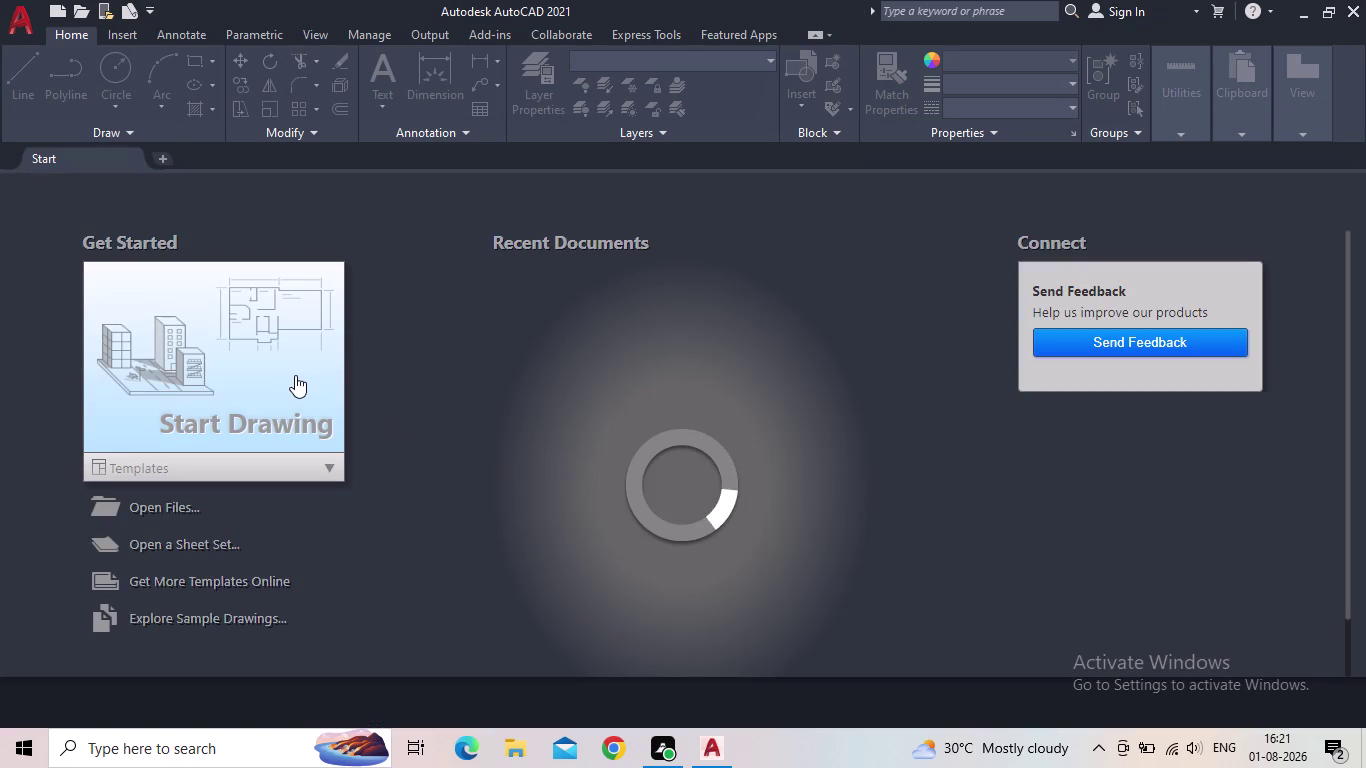
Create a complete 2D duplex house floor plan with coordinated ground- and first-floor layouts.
Start a new blank drawing, Drawing1, from the Start tab.
click(288, 376)
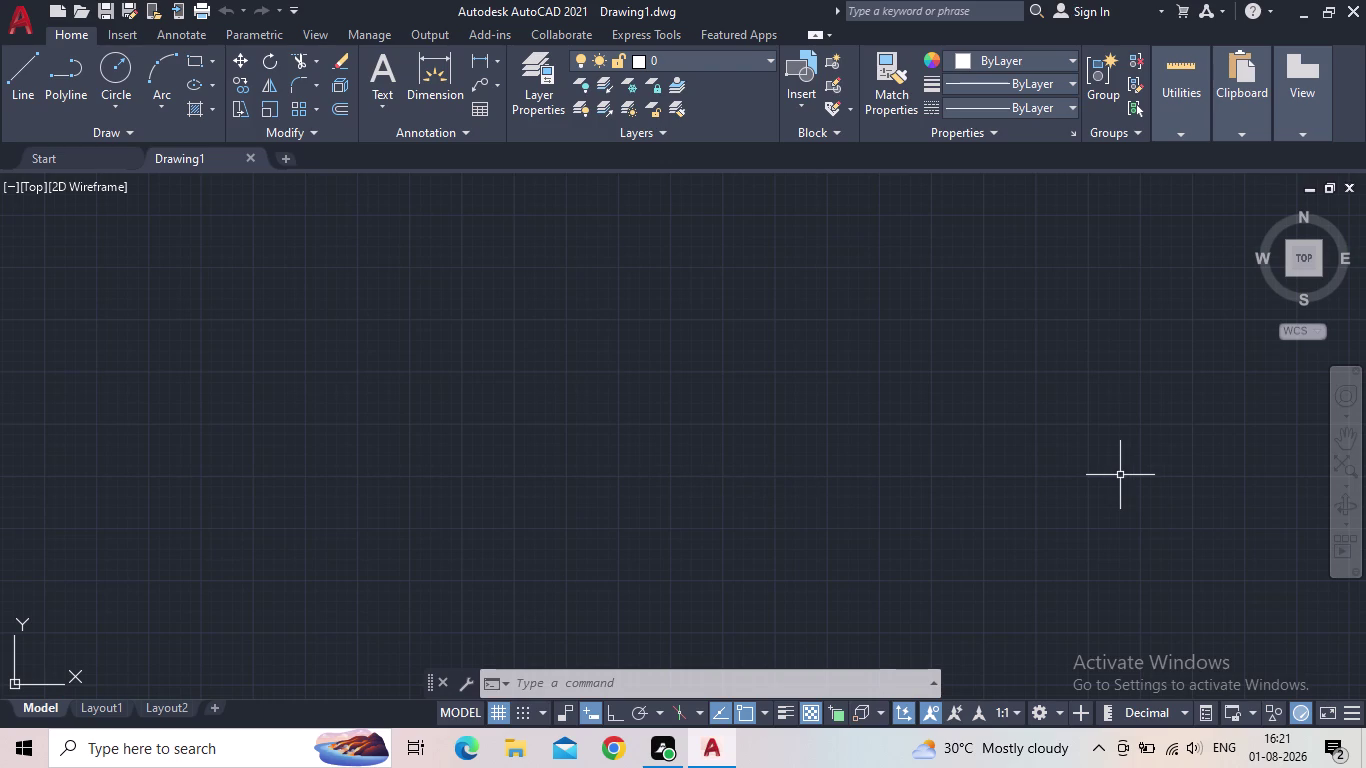
text(xl)
key(Return)
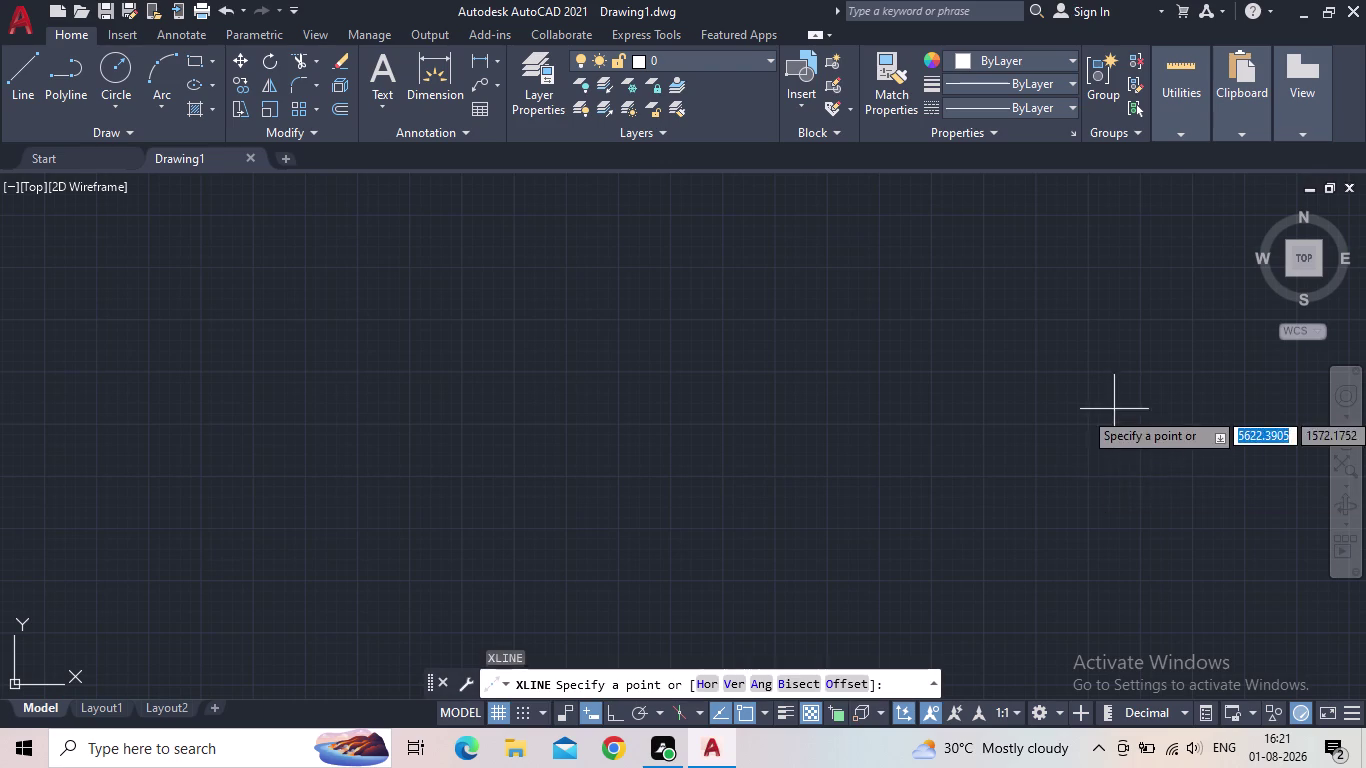
click(734, 679)
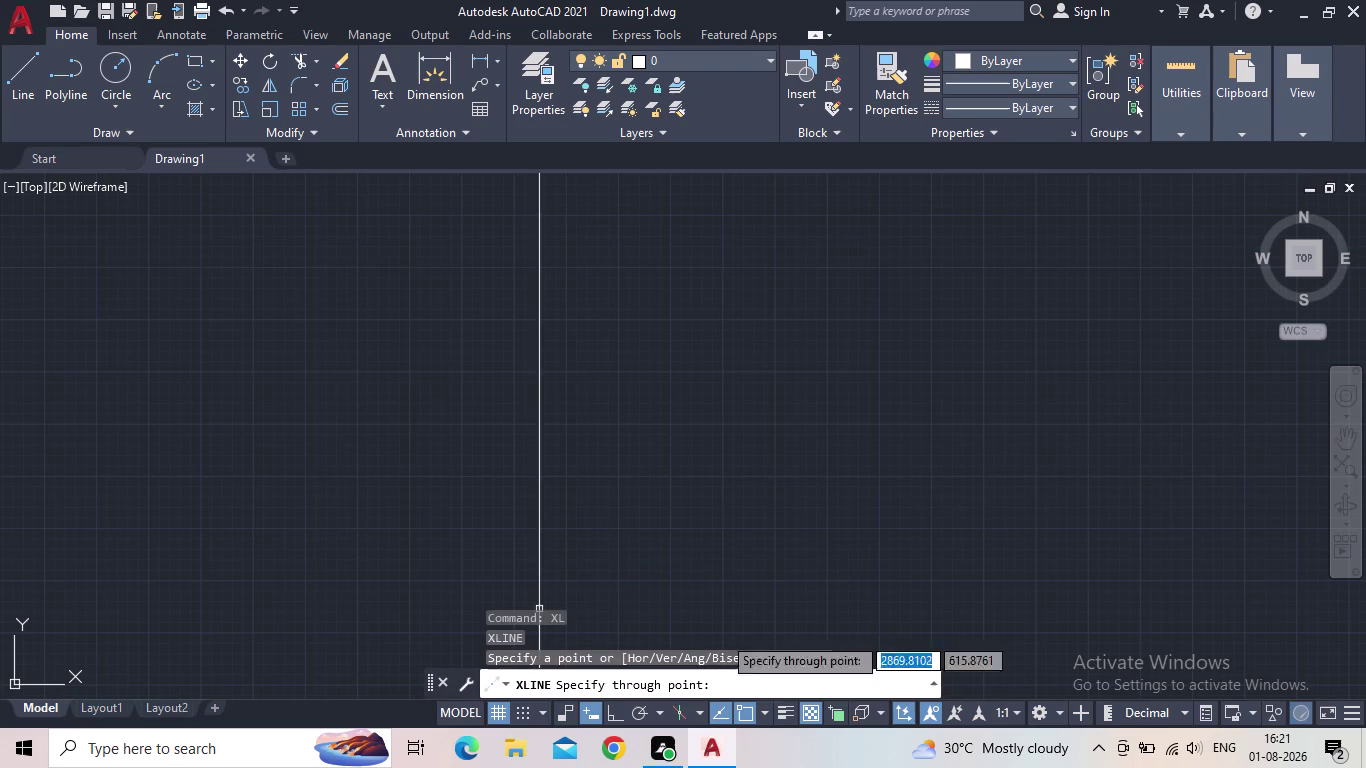
scroll(down, 3)
scroll(up, 3)
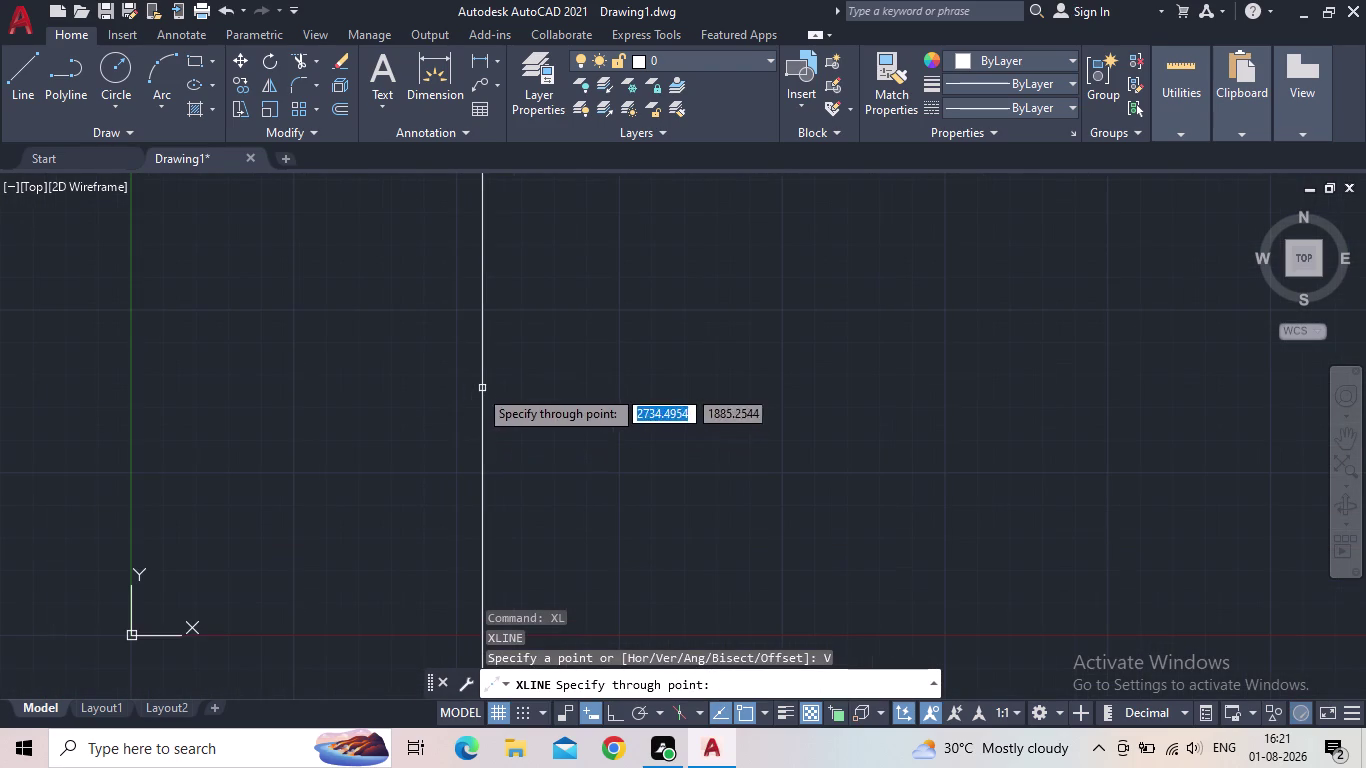
click(455, 343)
key(Escape)
scroll(up, 3)
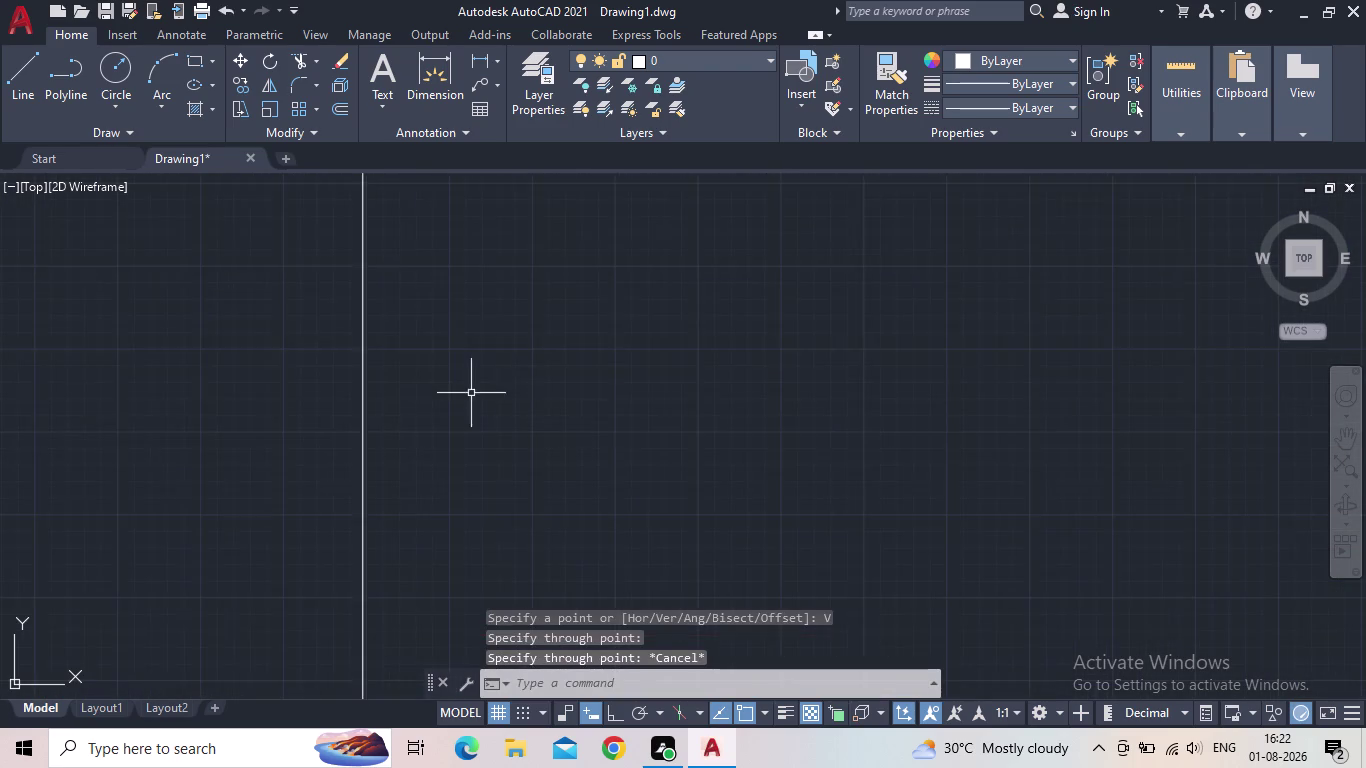
scroll(up, 3)
middle_drag(366, 448, 576, 481)
scroll(up, 3)
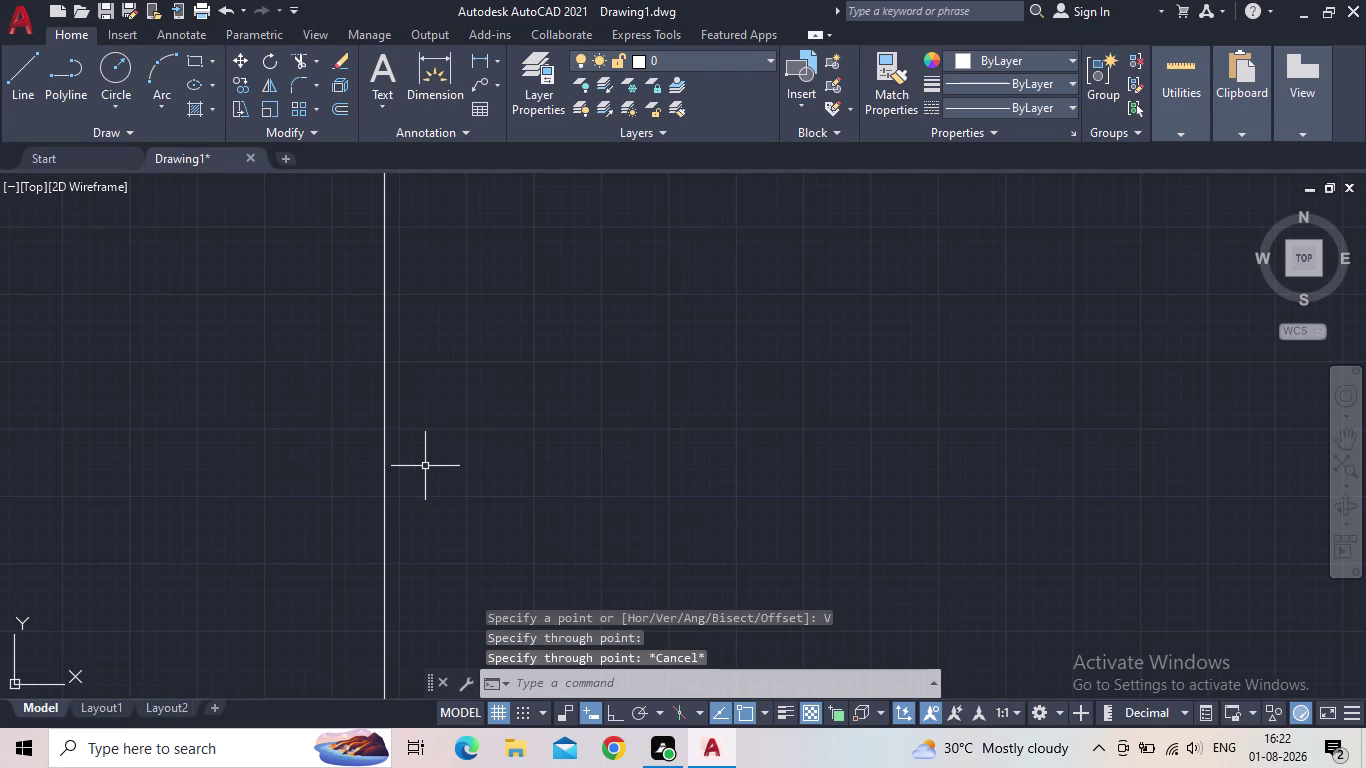
key(o)
key(Return)
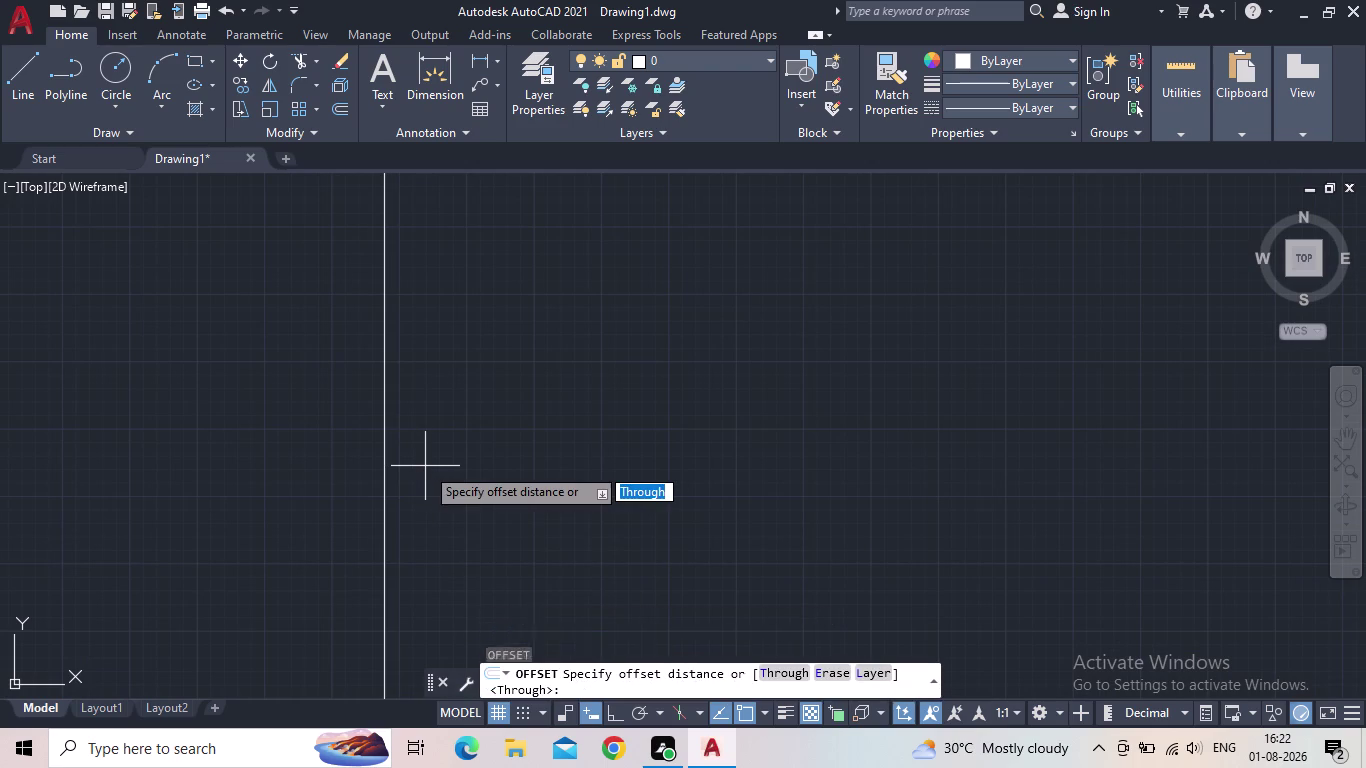
key(9)
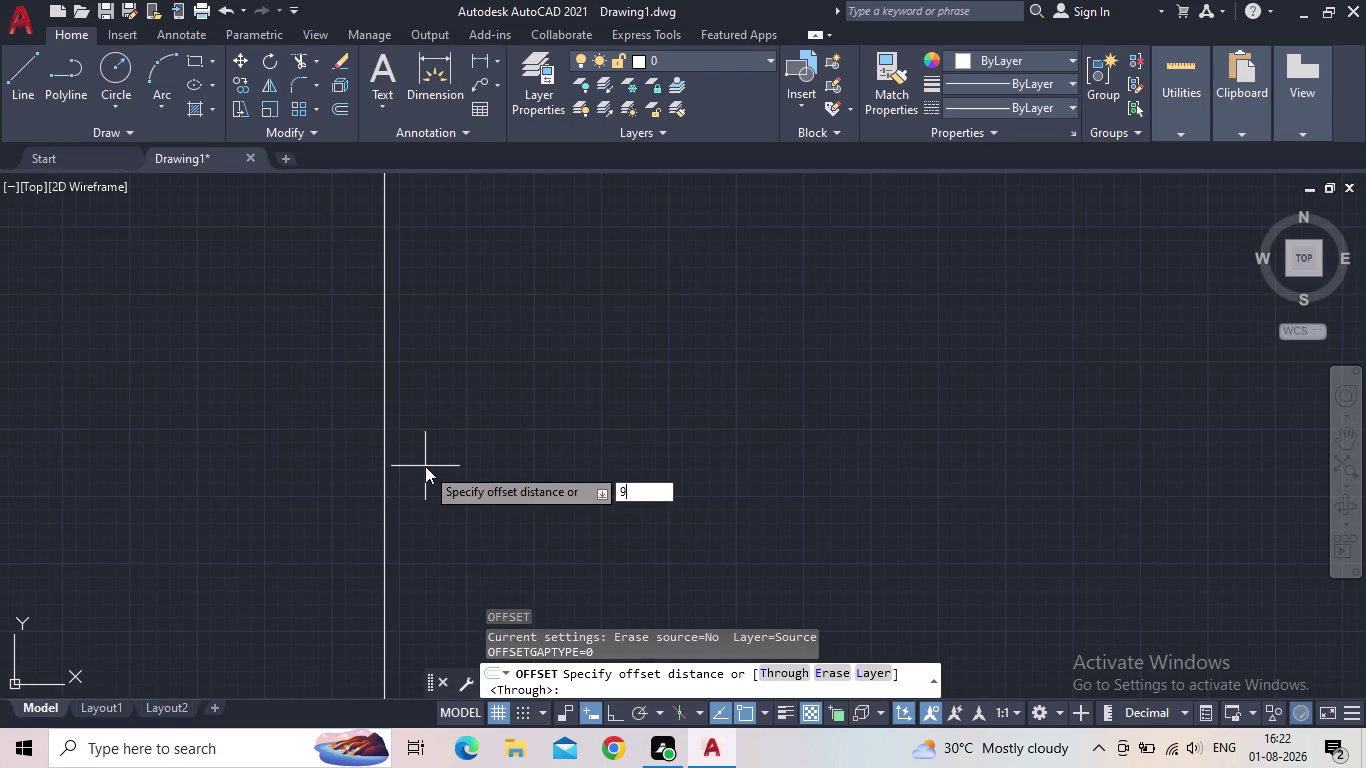
key(shift+quotedbl)
key(Return)
key(Escape)
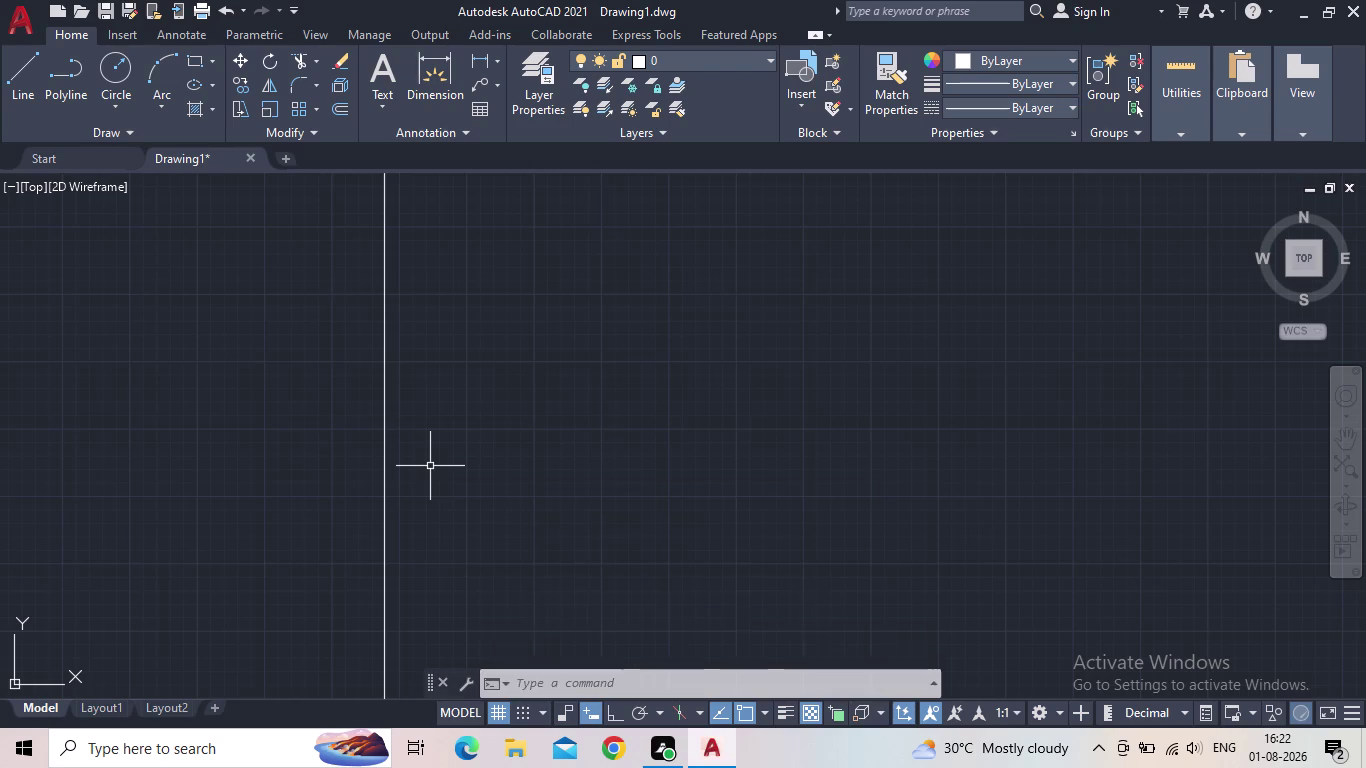
key(o)
key(Return)
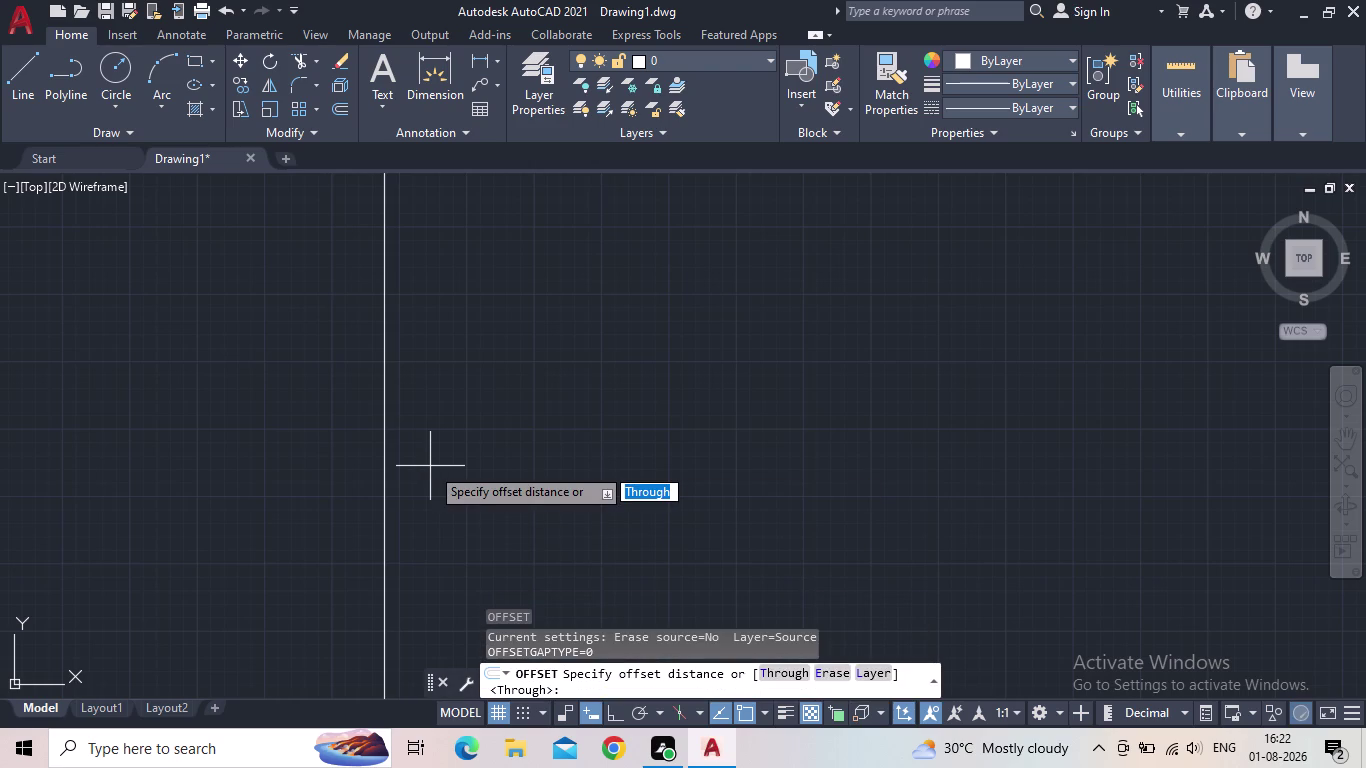
key(Escape)
key(Escape)
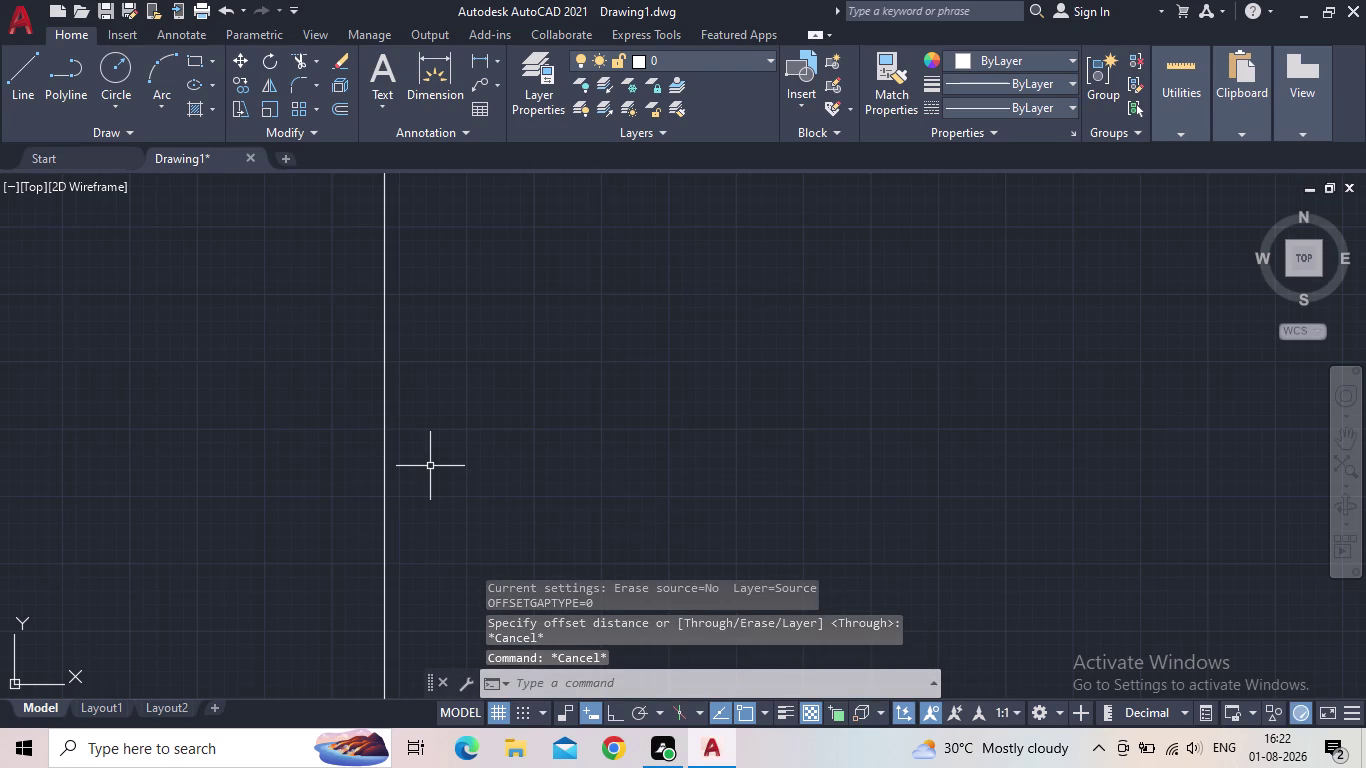
drag(423, 472, 397, 466)
click(309, 454)
key(Delete)
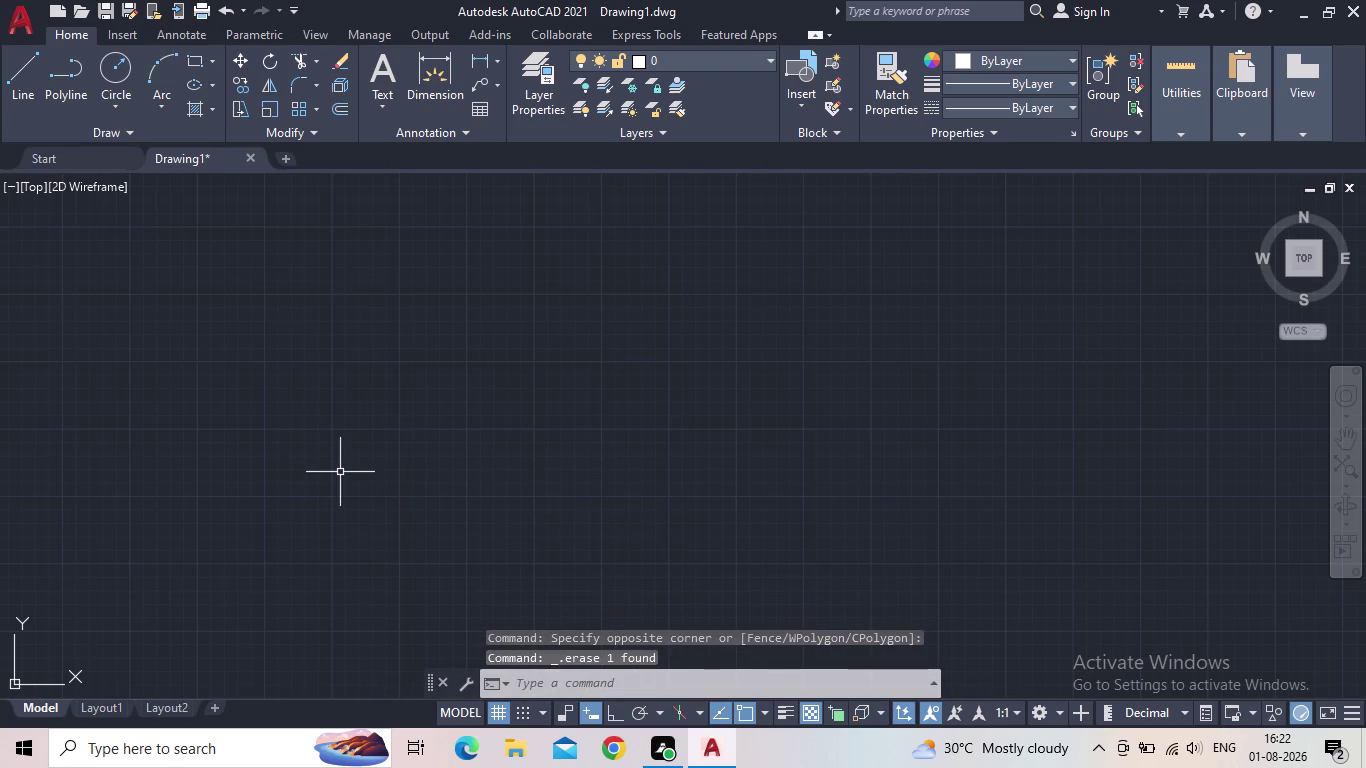
key(u)
Set units to Engineering length, 0'-0.00" precision and Inches insertion scale.
key(n)
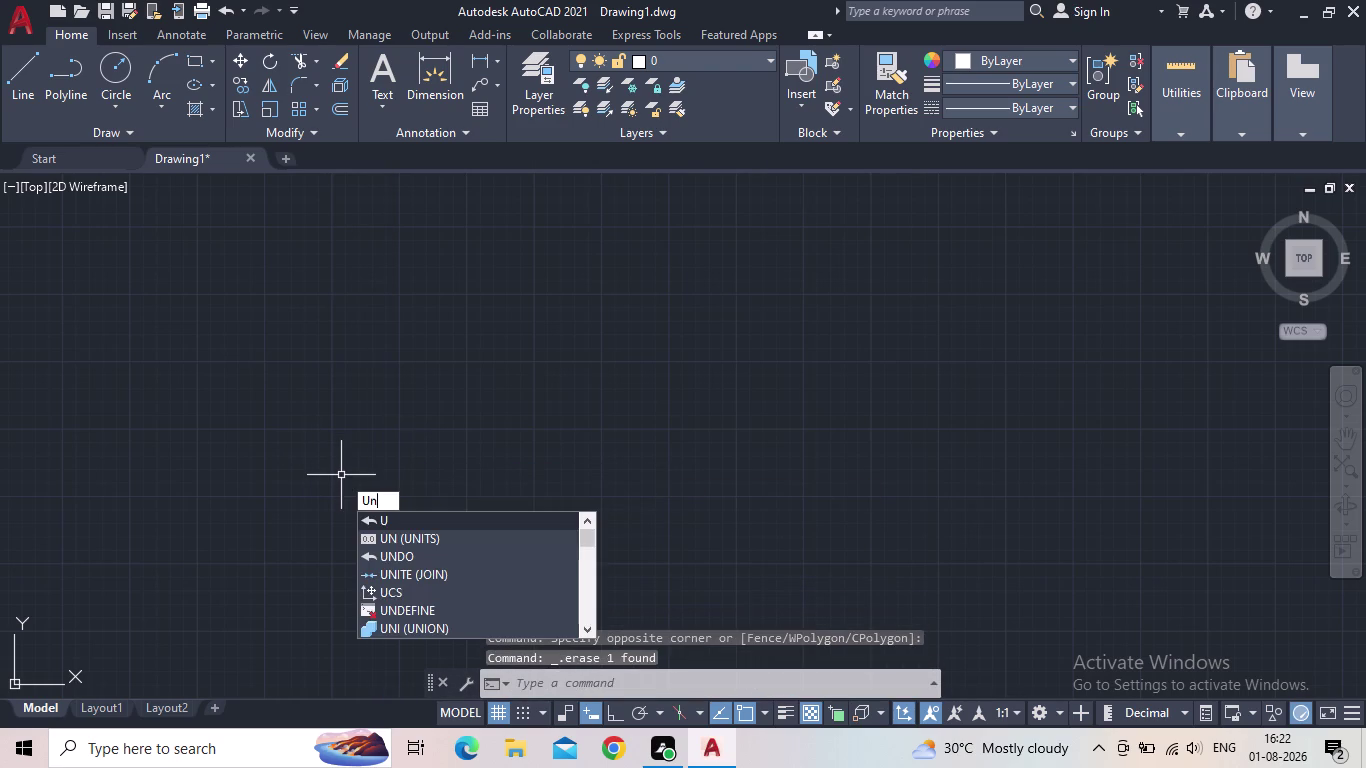
key(Return)
click(573, 234)
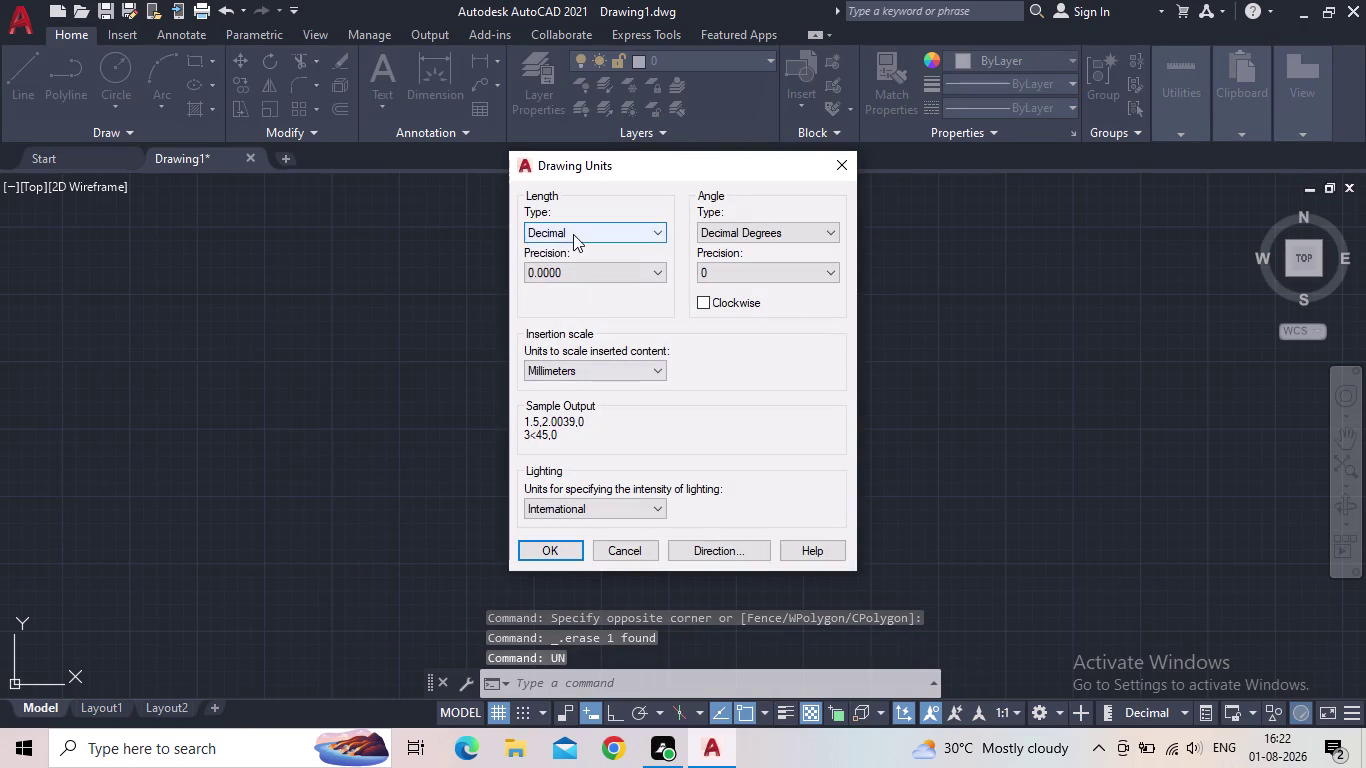
click(567, 274)
click(570, 277)
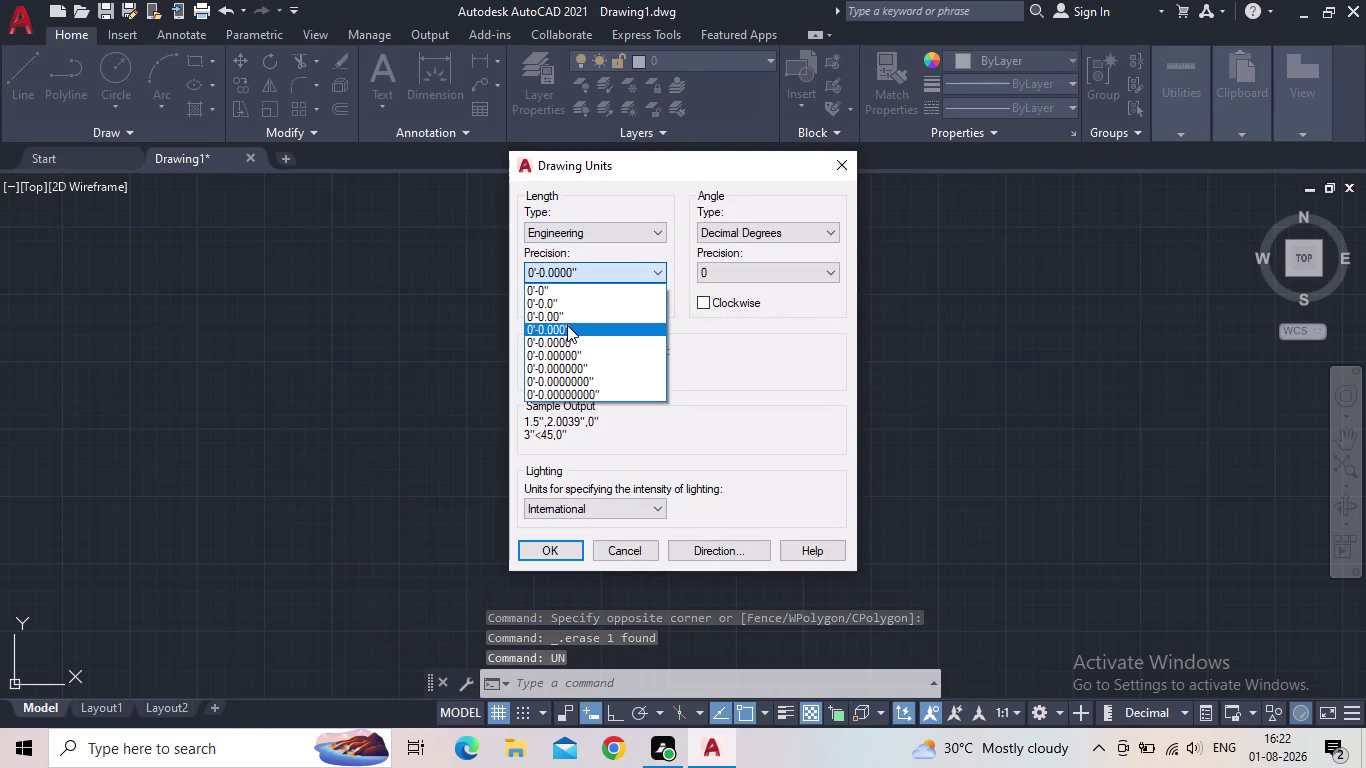
click(569, 315)
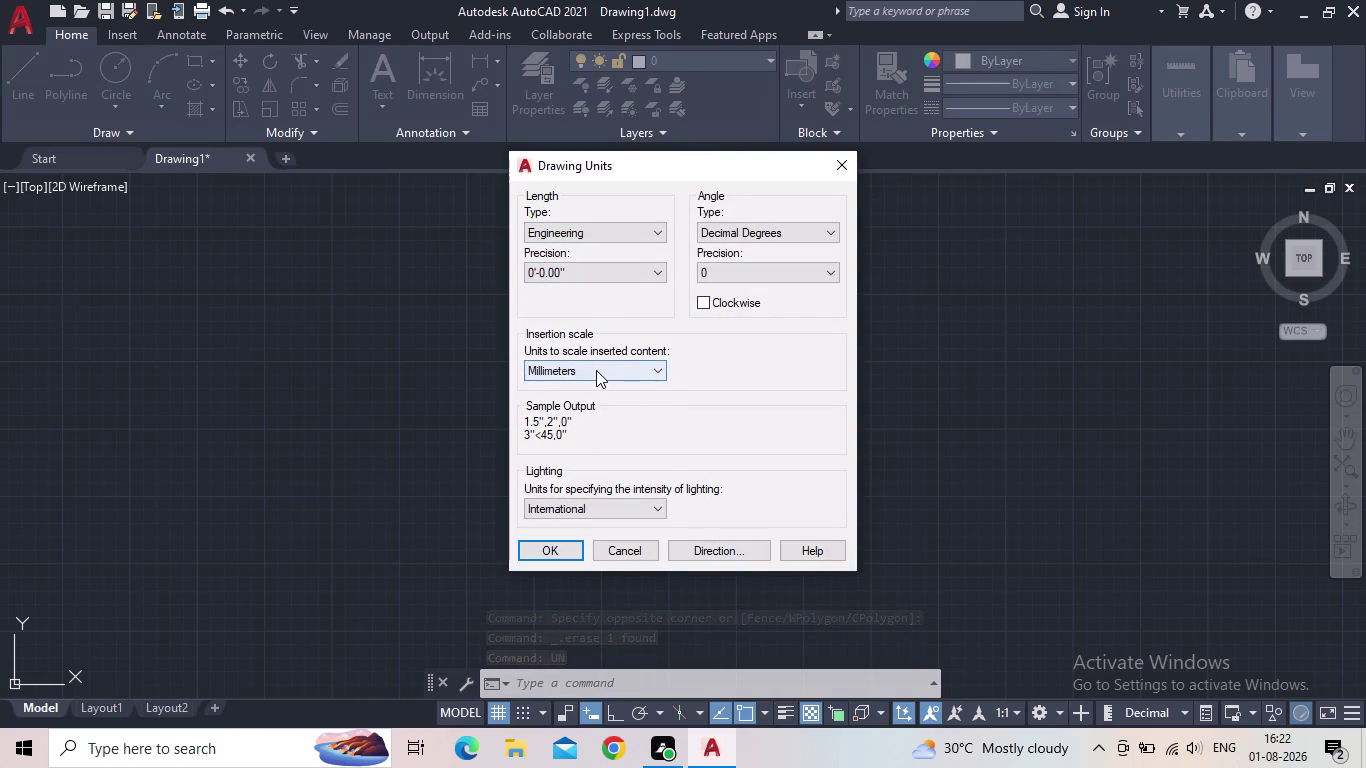
click(596, 370)
click(566, 402)
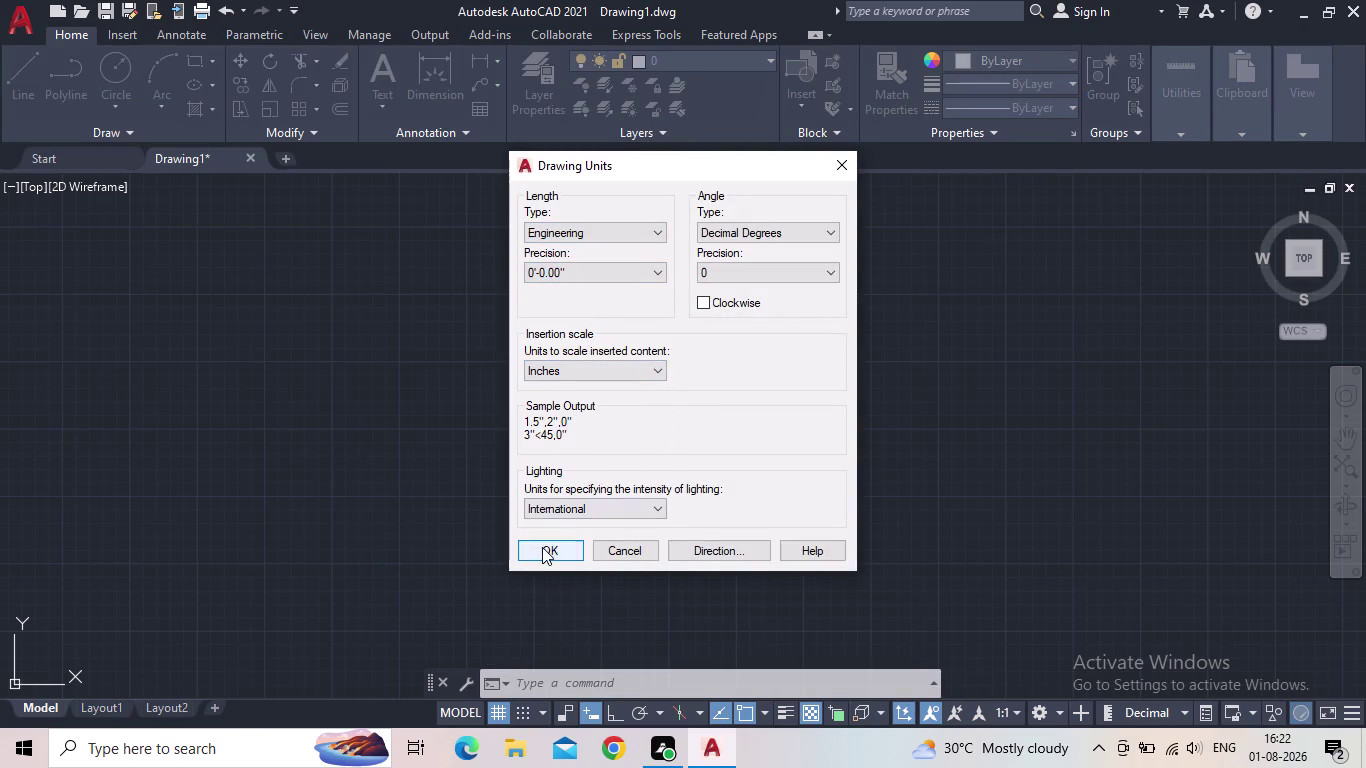
click(542, 547)
Set ISO-25 primary units to Engineering format with 0'-0.00" precision, then close the manager.
key(d)
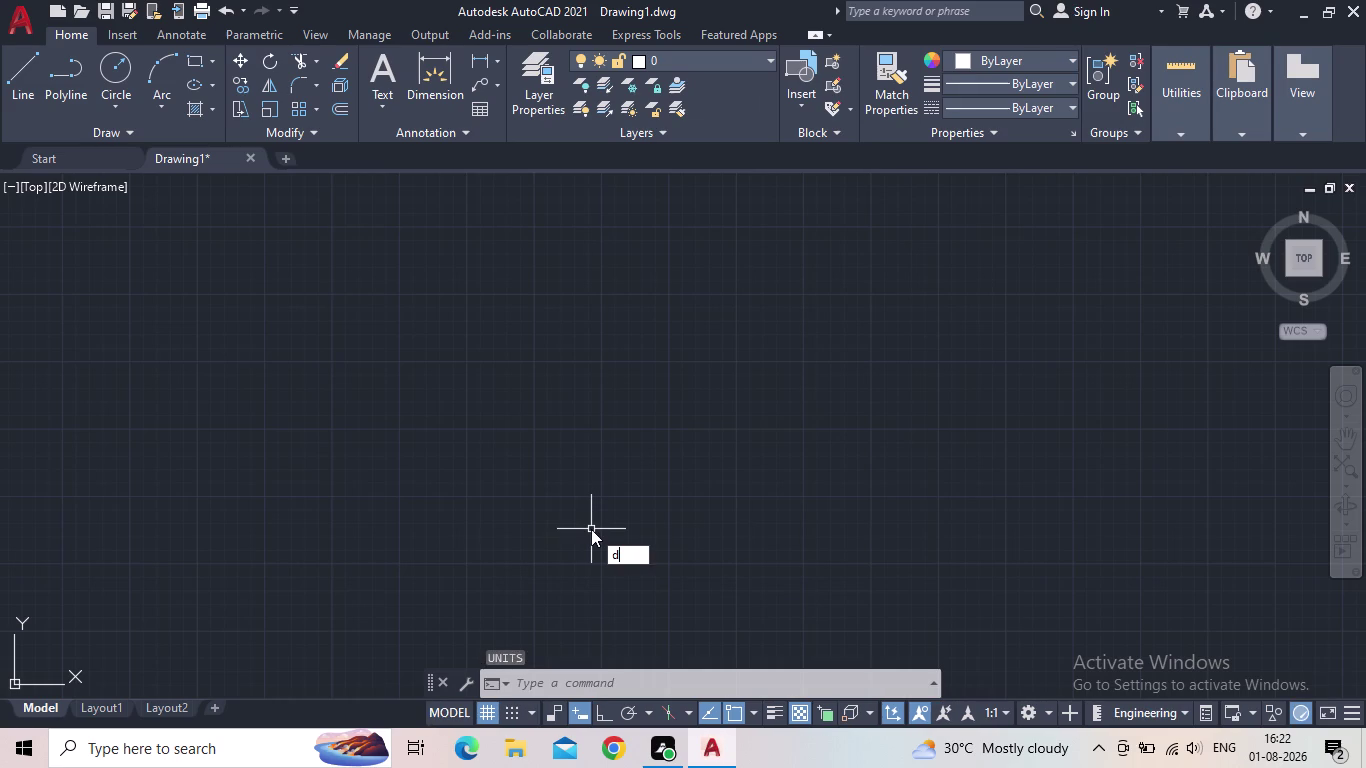
key(space)
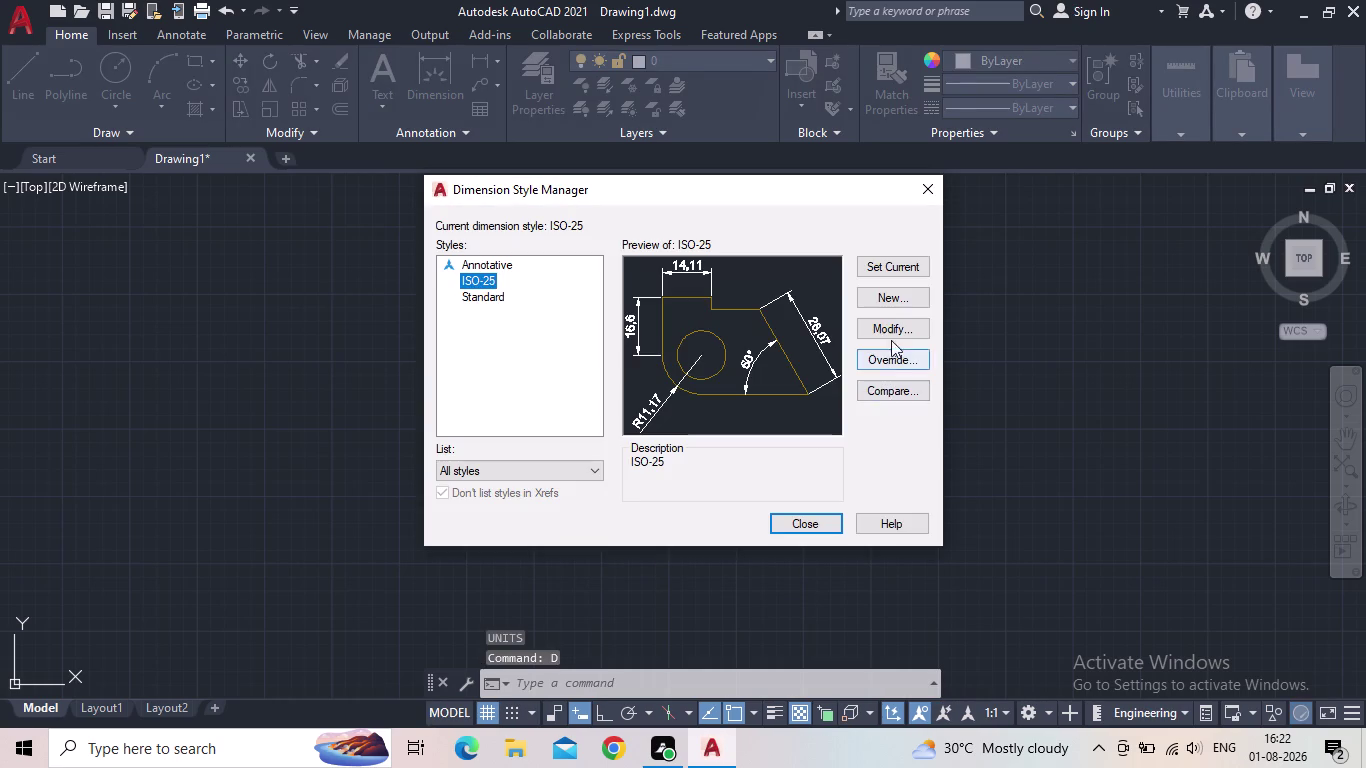
click(891, 330)
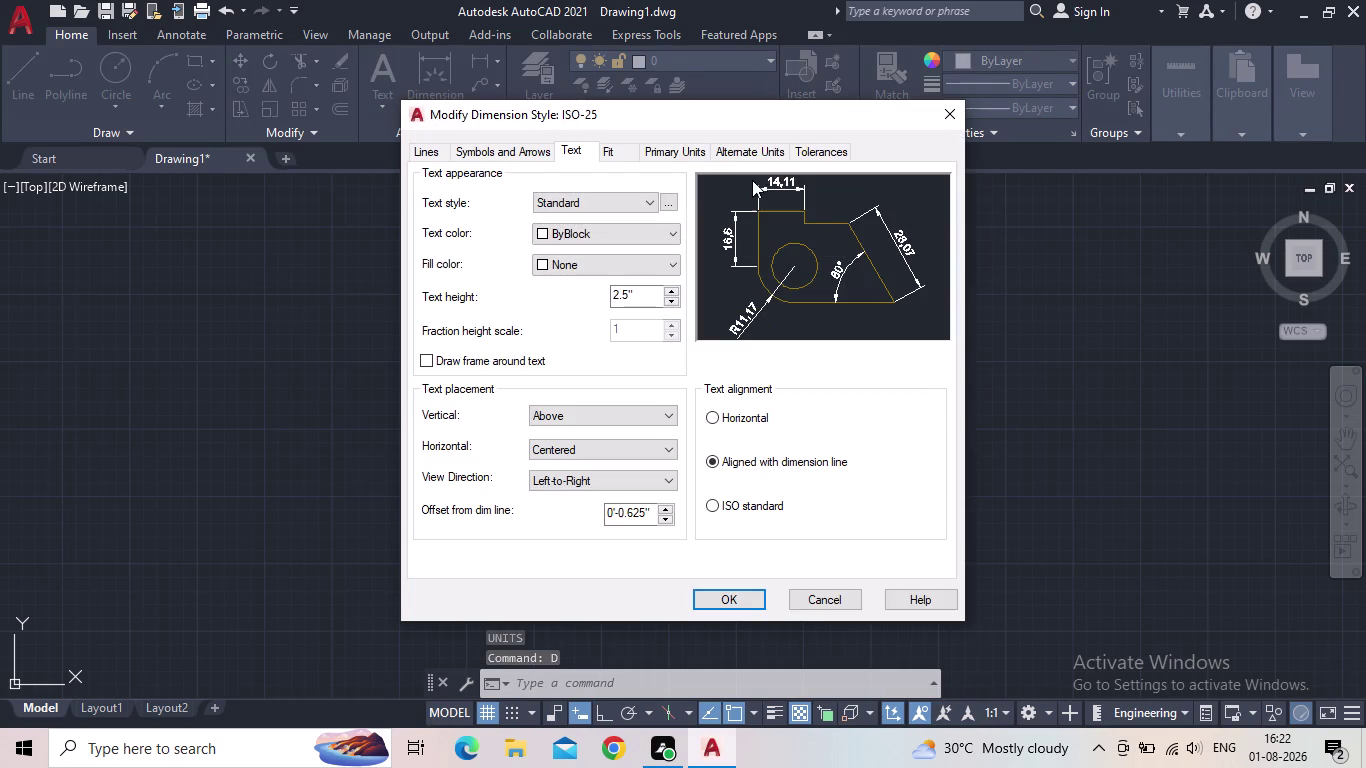
click(700, 153)
click(617, 194)
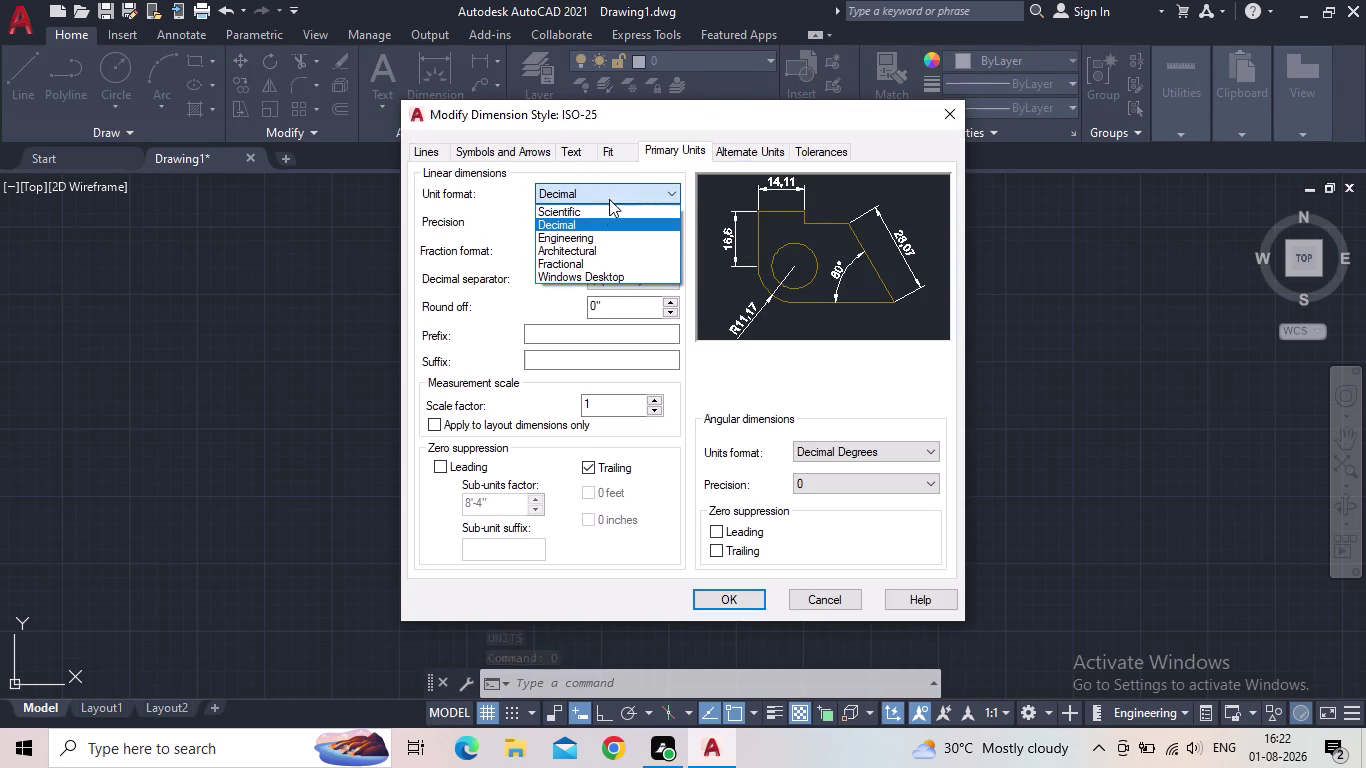
click(594, 236)
click(601, 213)
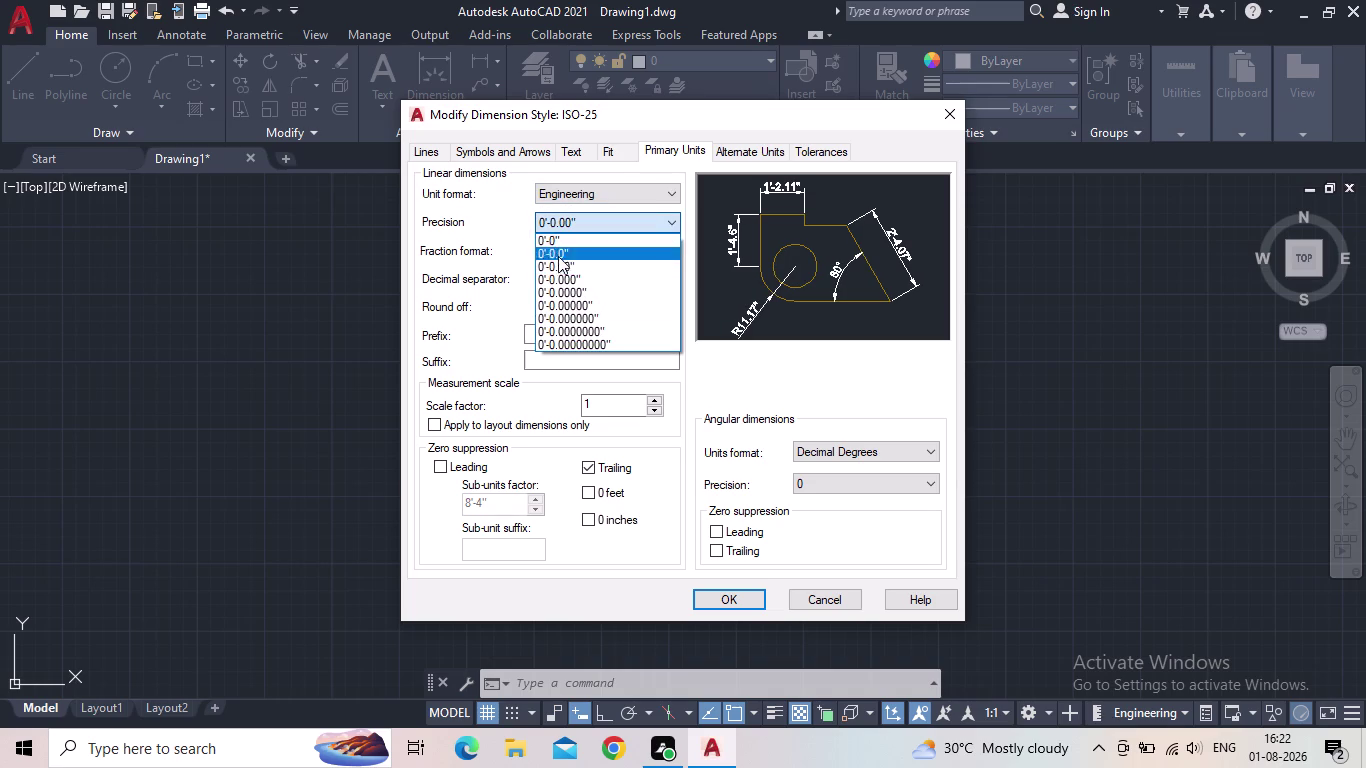
click(558, 261)
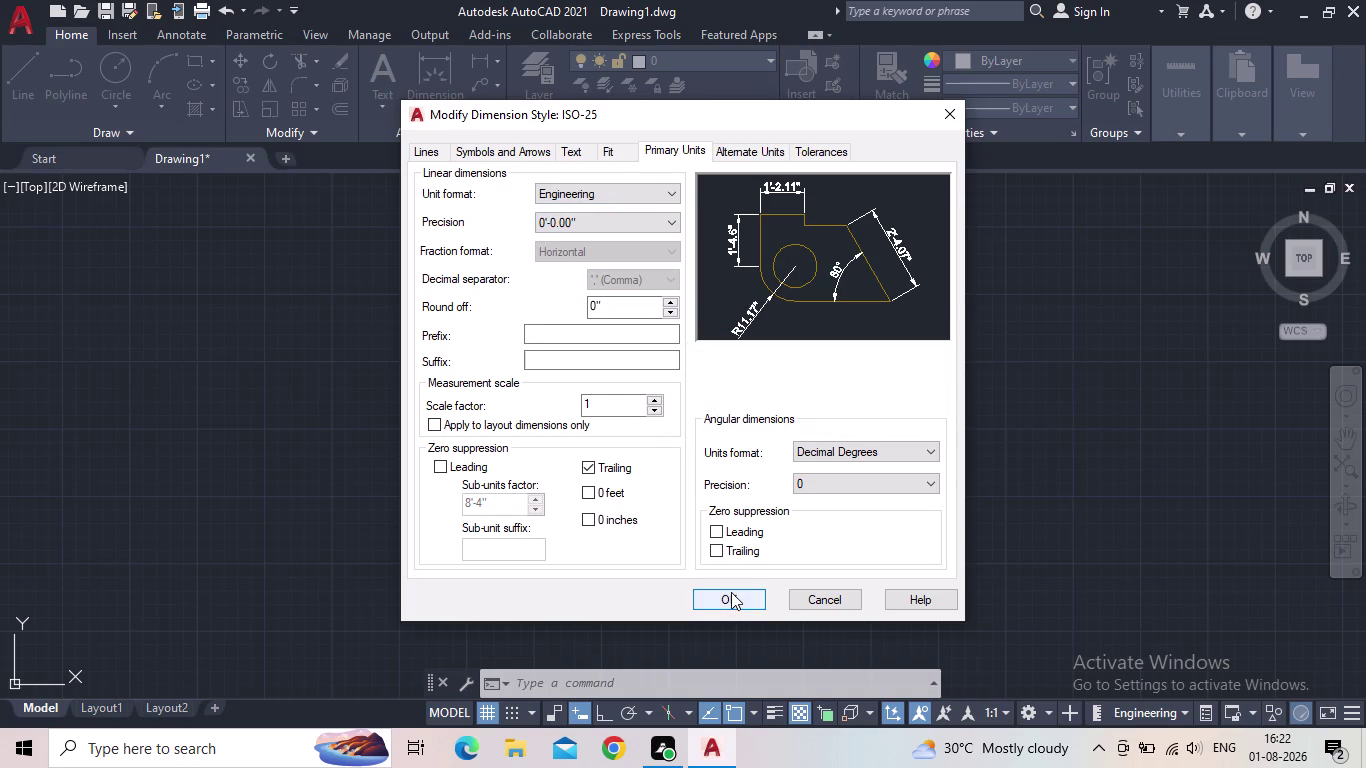
click(731, 592)
click(876, 265)
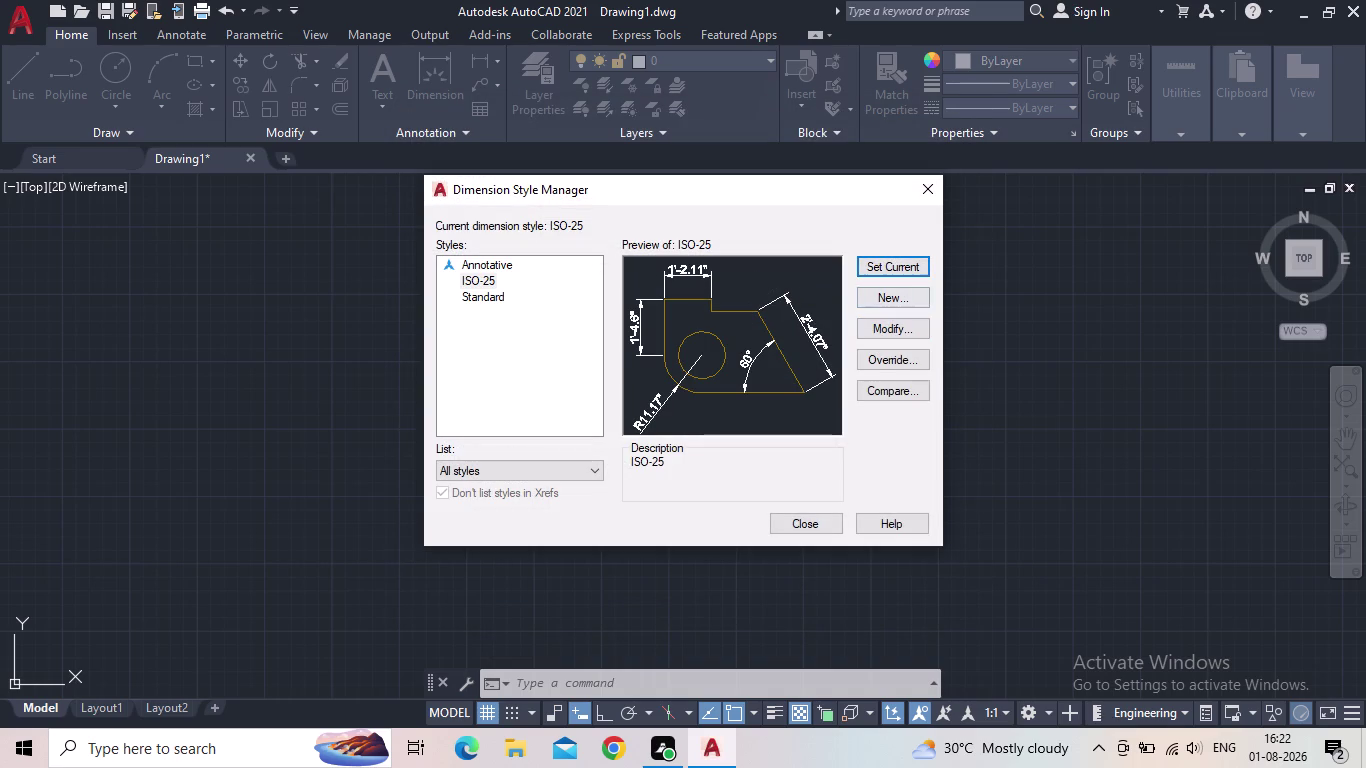
click(794, 513)
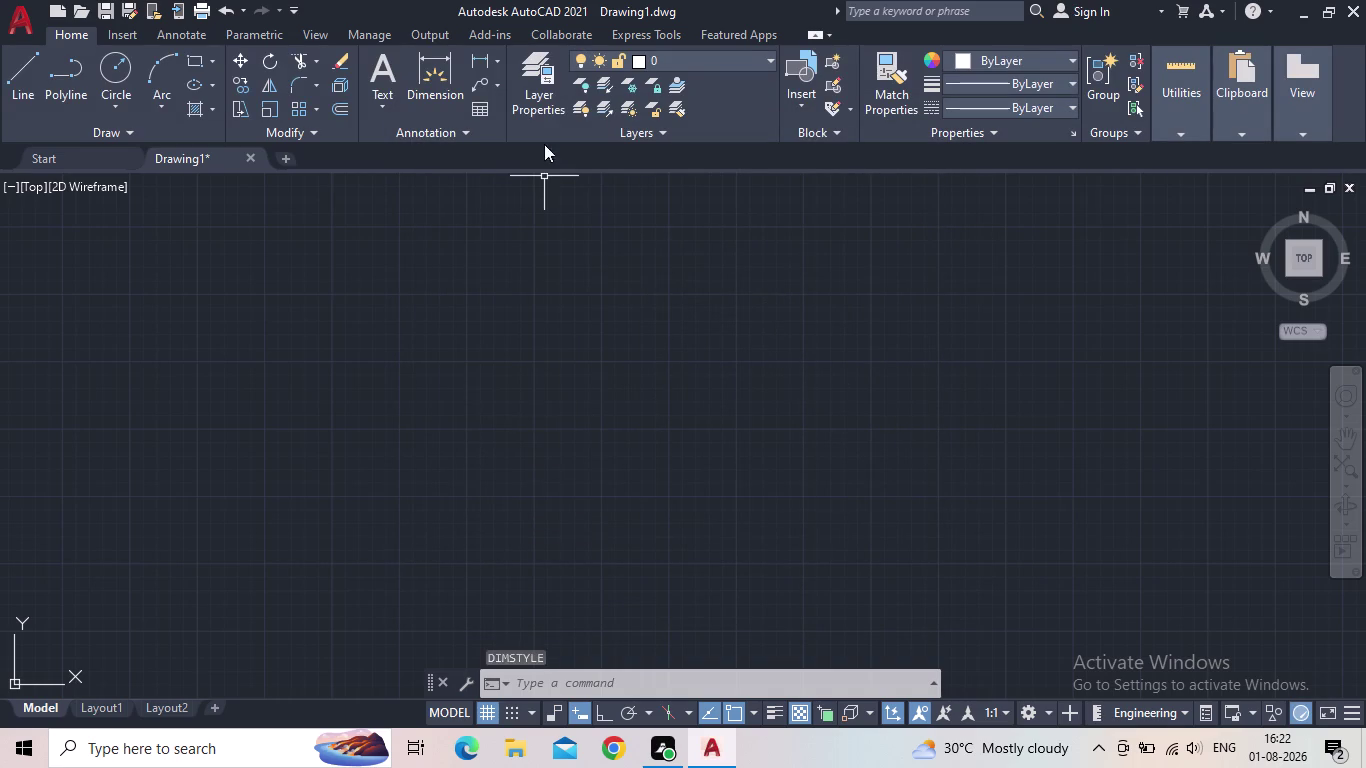
Open the Layer Properties Manager, reposition it, and create a layer named 'floor'.
click(523, 78)
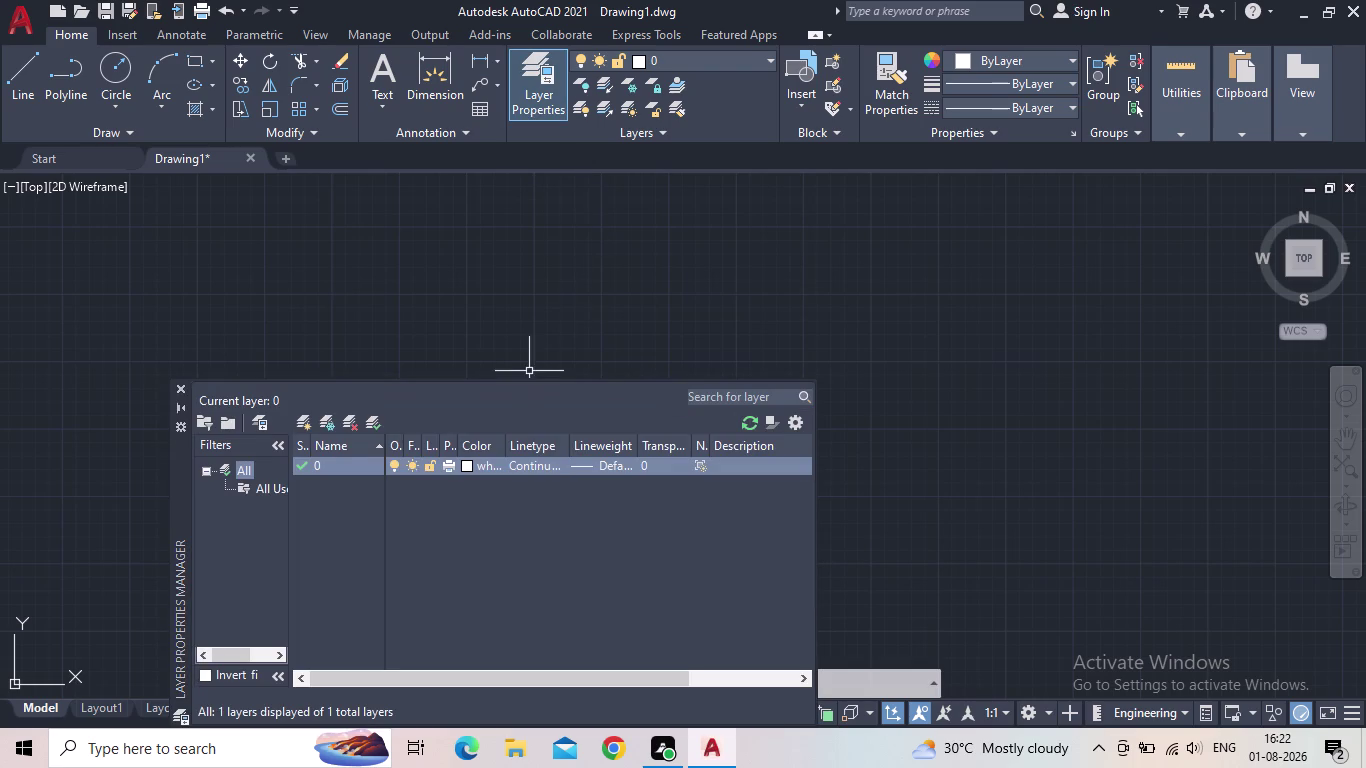
drag(519, 388, 559, 327)
drag(182, 492, 260, 374)
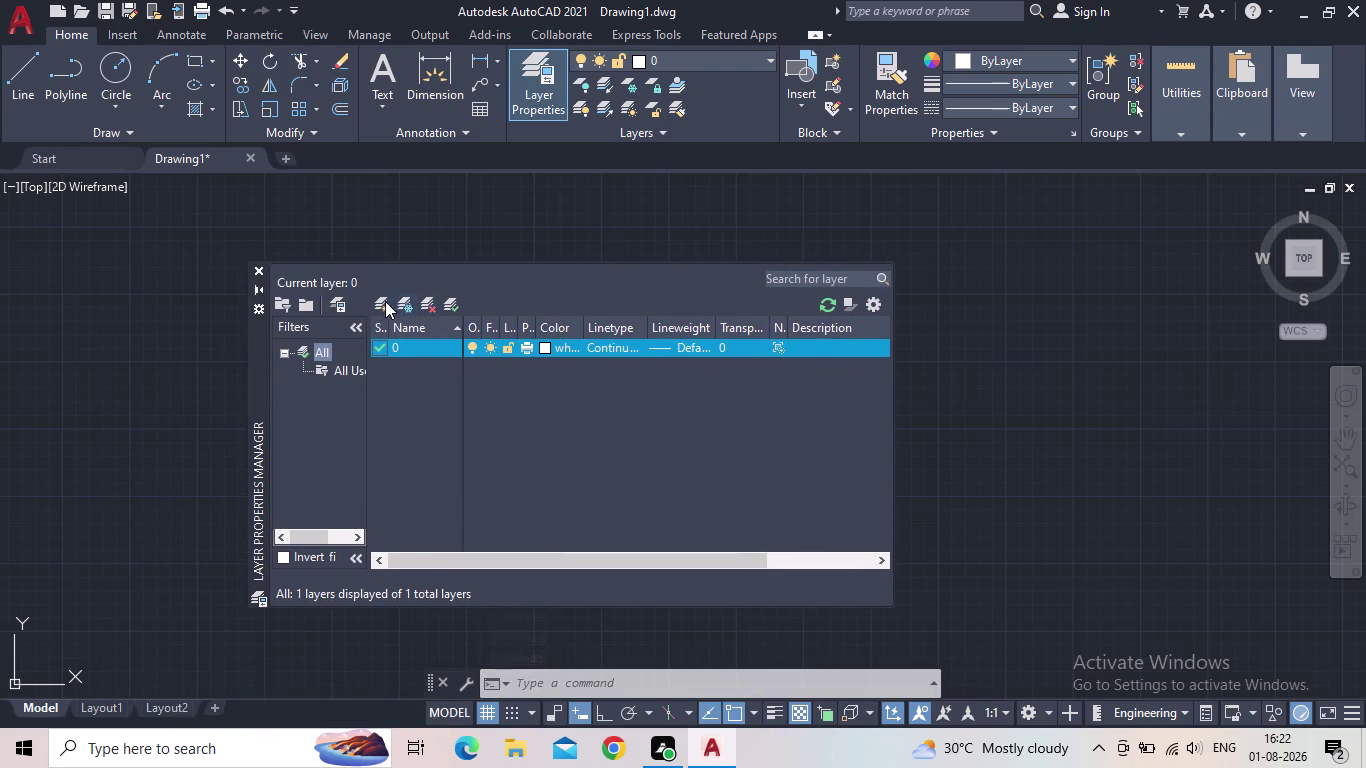
click(381, 304)
text(fl)
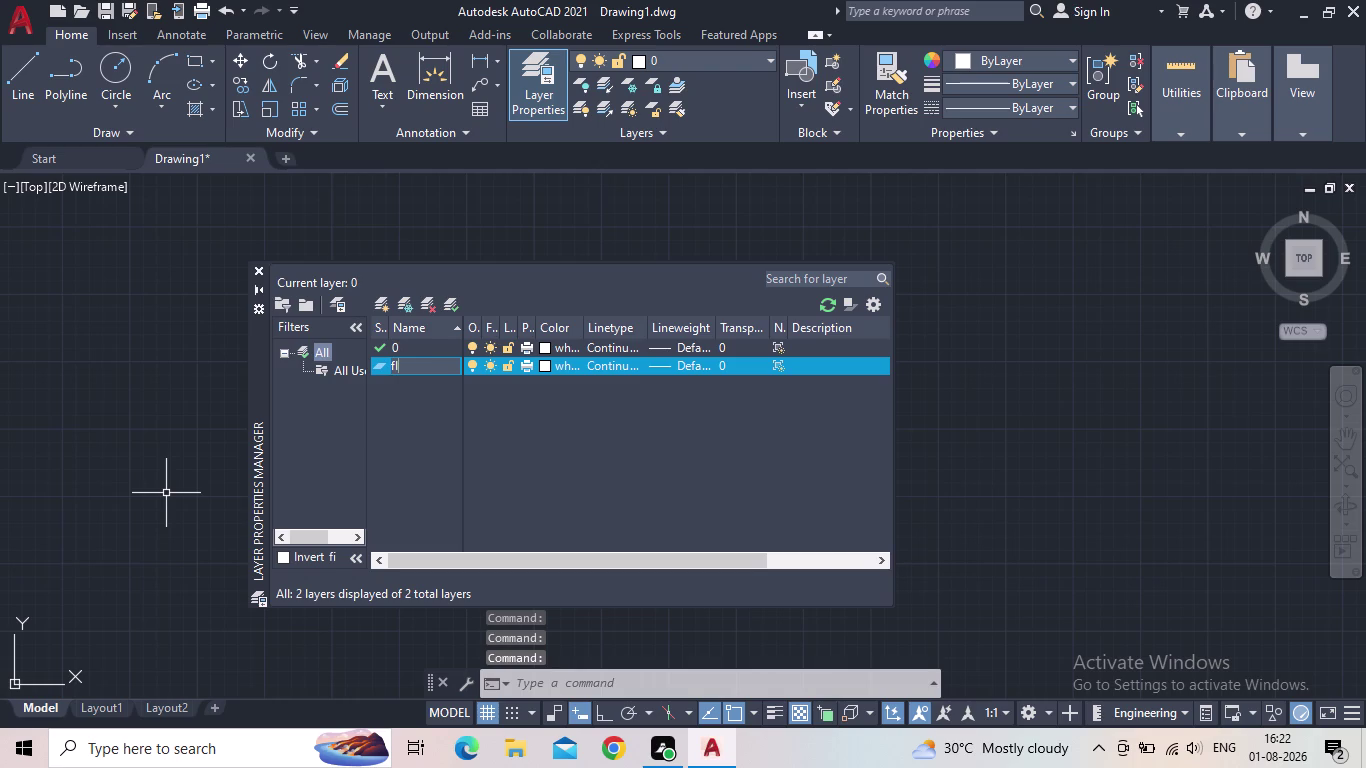
text(oor)
click(385, 301)
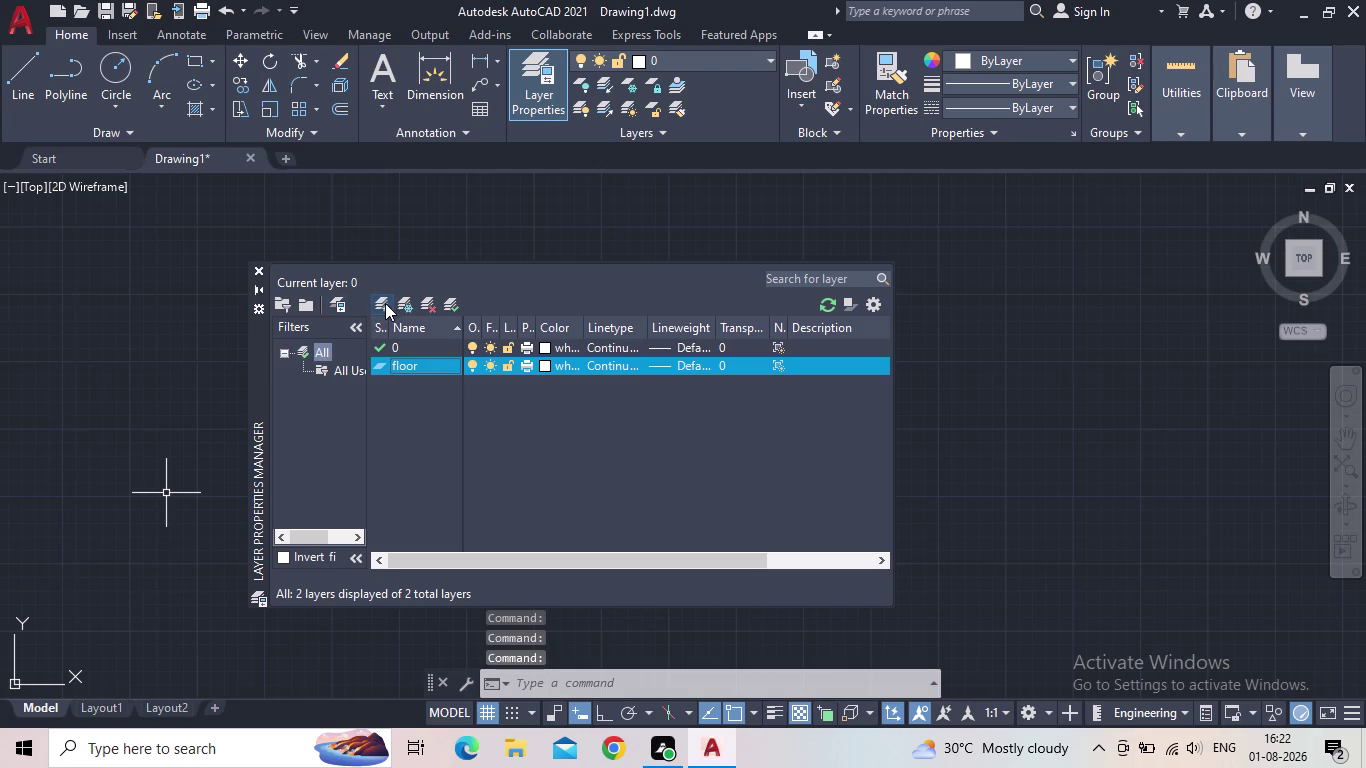
Add layers named 'window' and 'door', making door current.
click(434, 382)
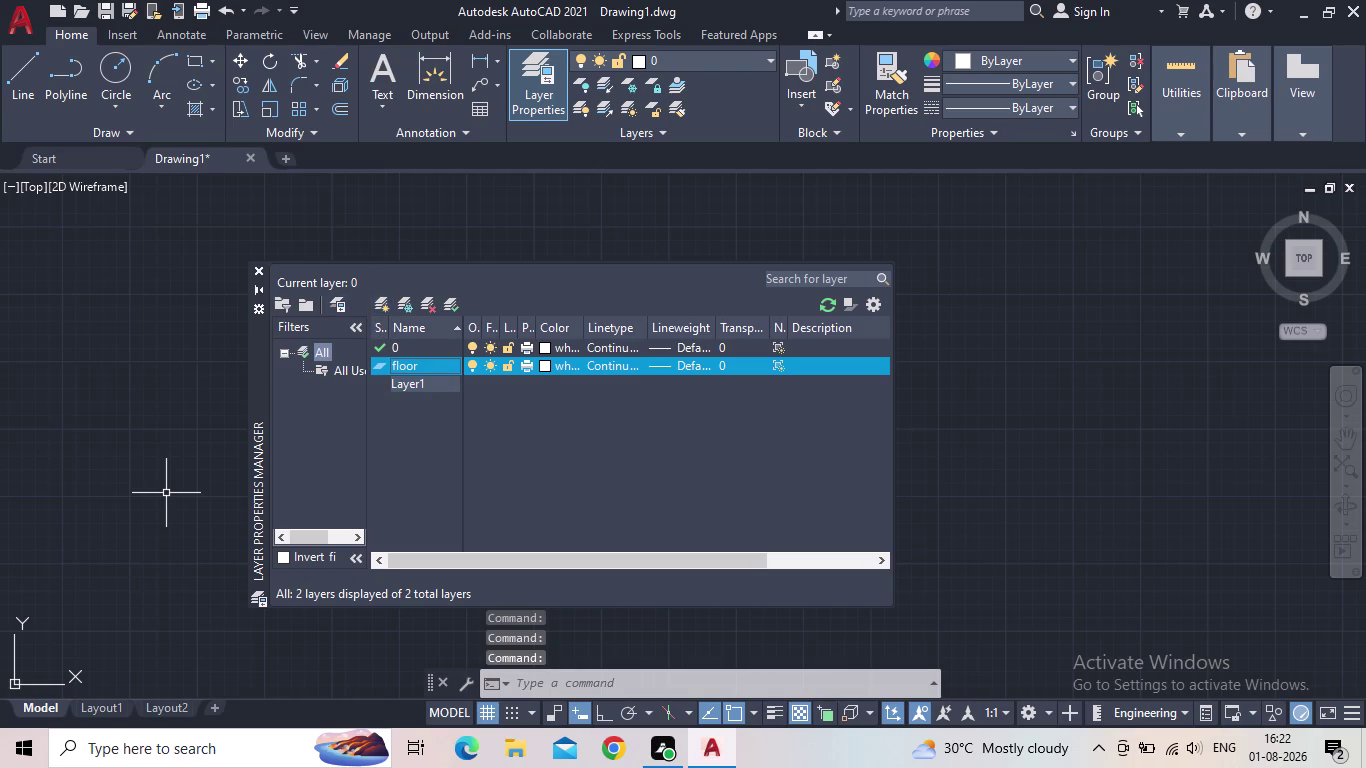
click(381, 302)
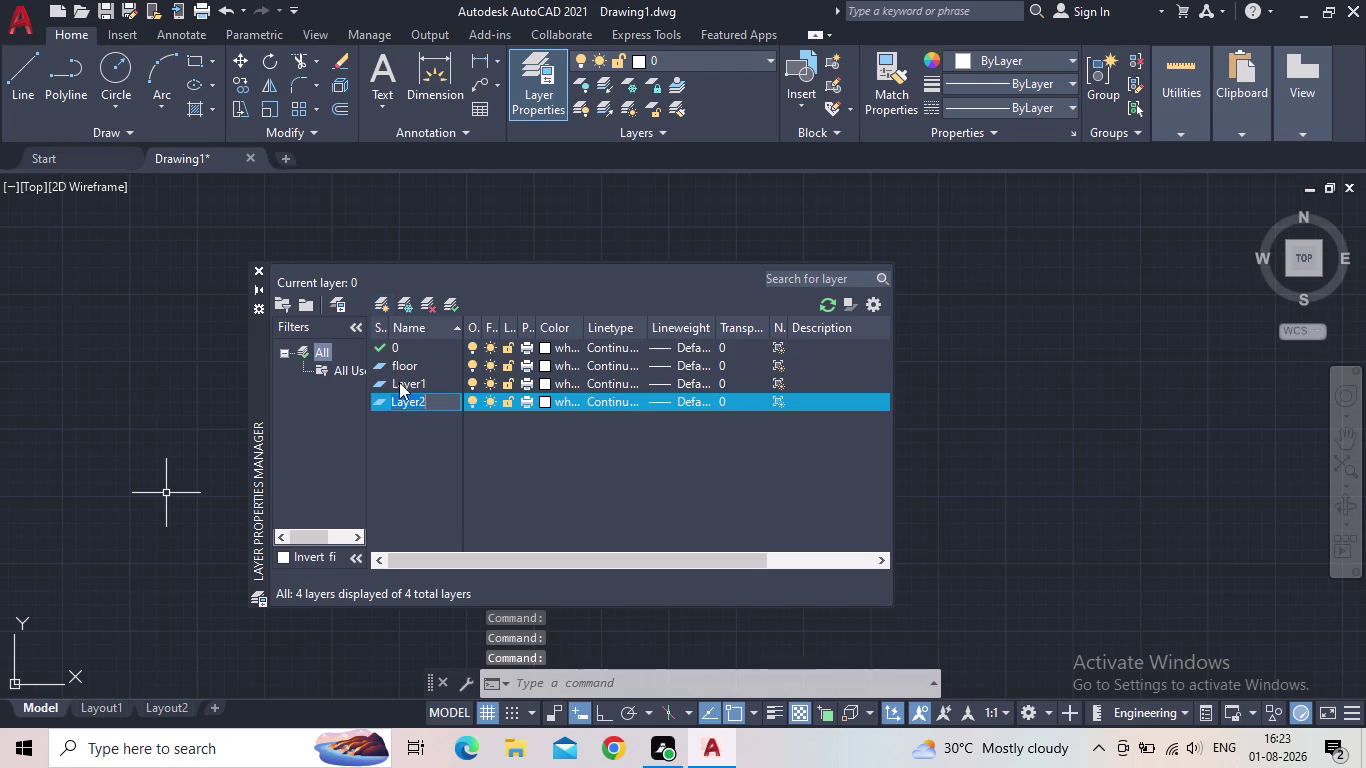
double_click(430, 381)
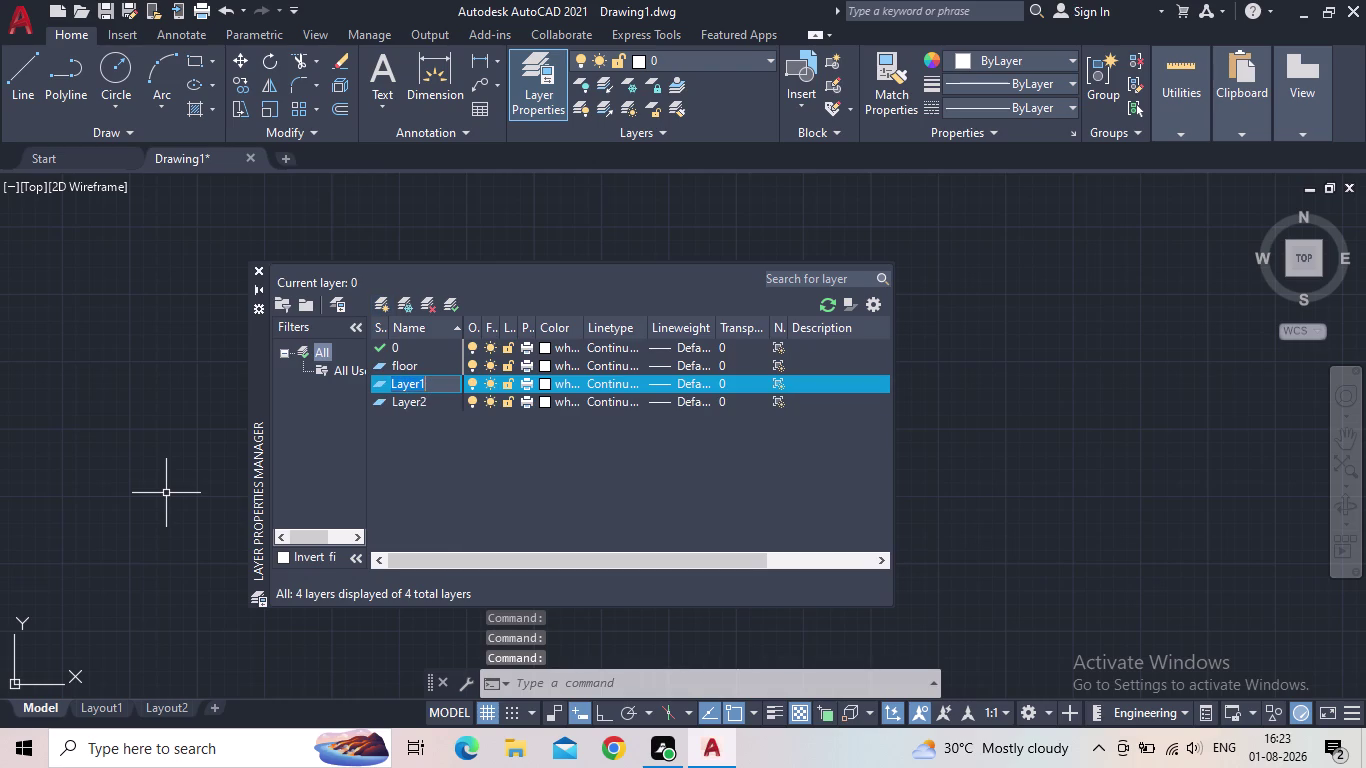
text(wi)
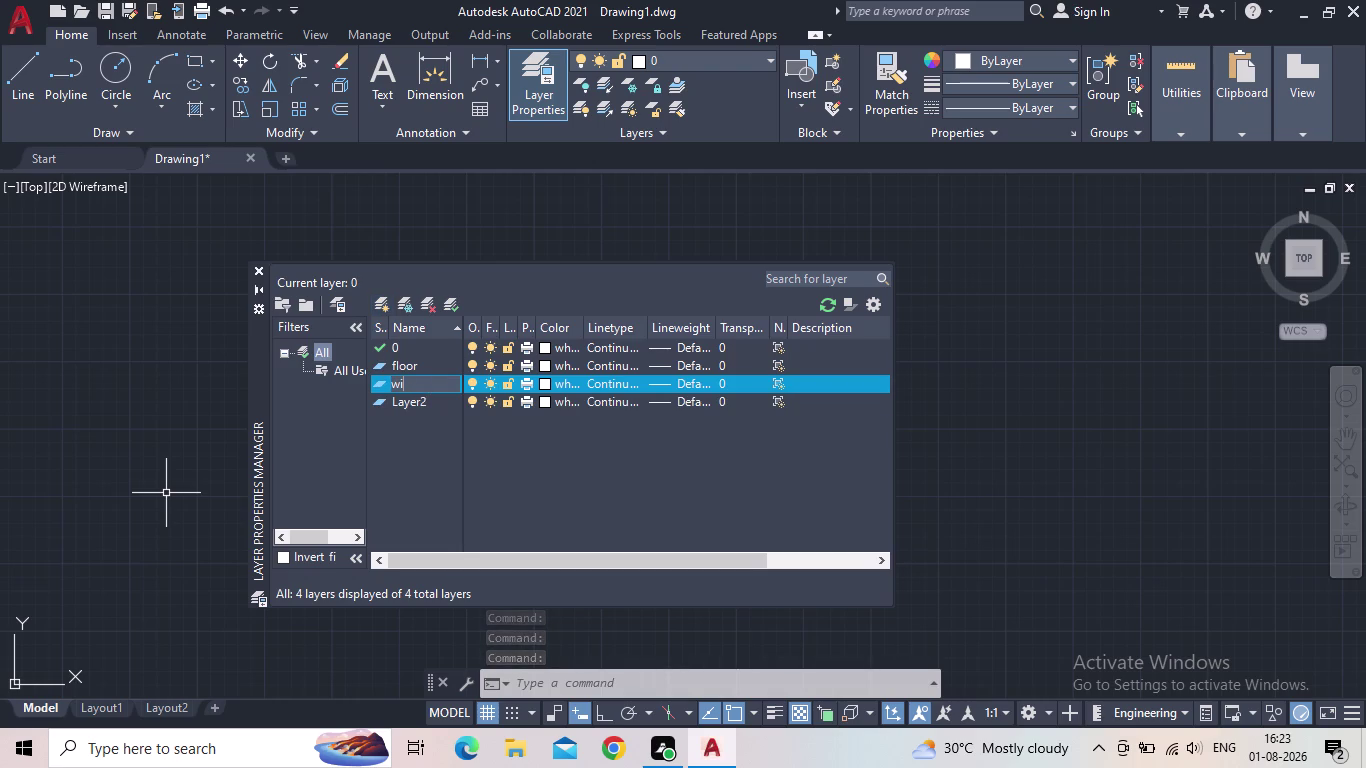
text(ndow)
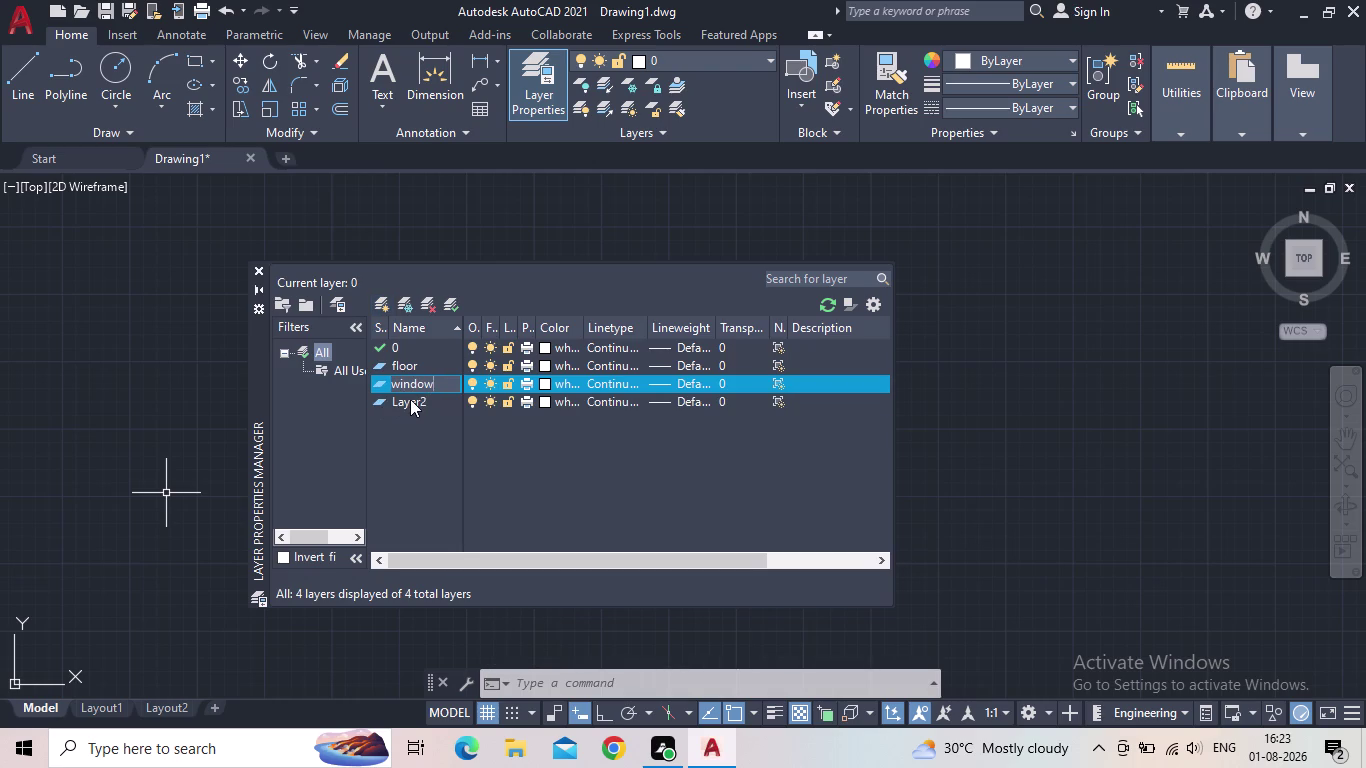
double_click(410, 399)
double_click(437, 400)
click(435, 403)
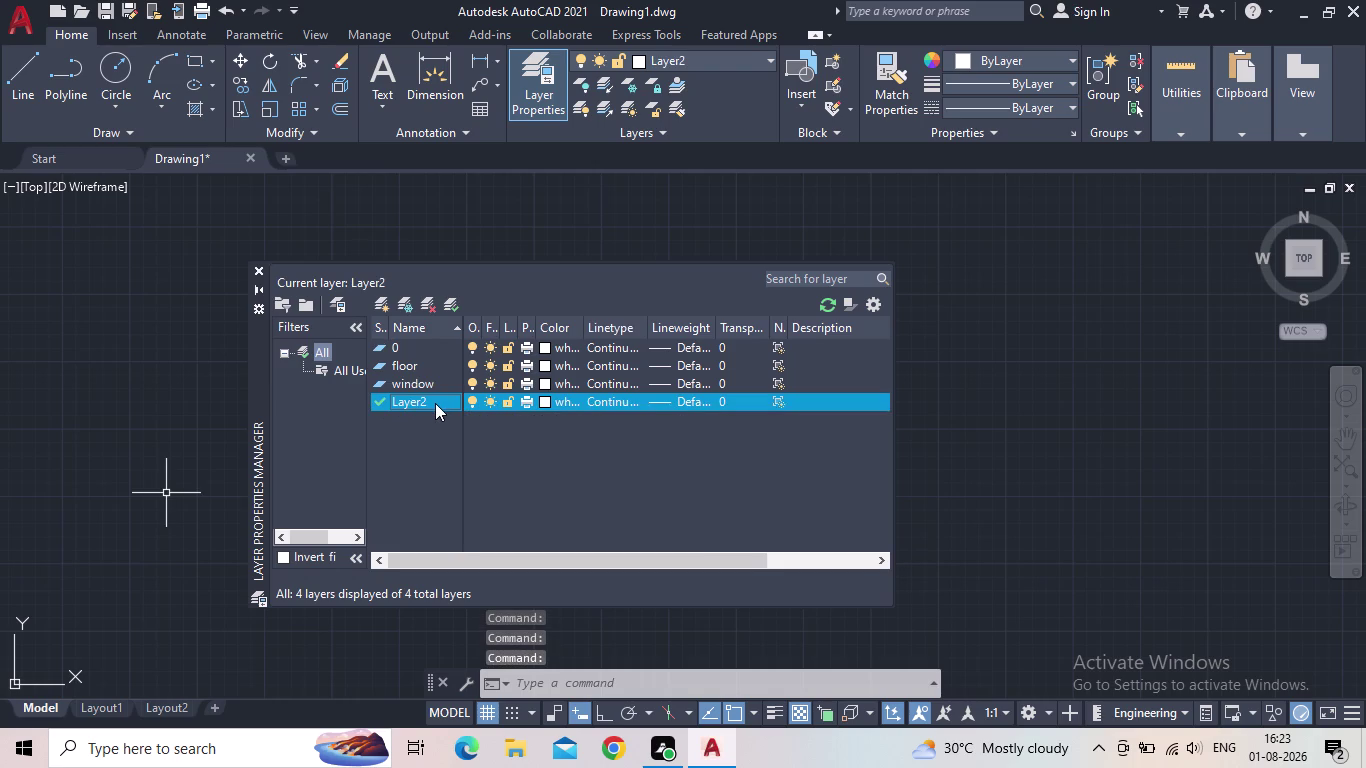
text(do)
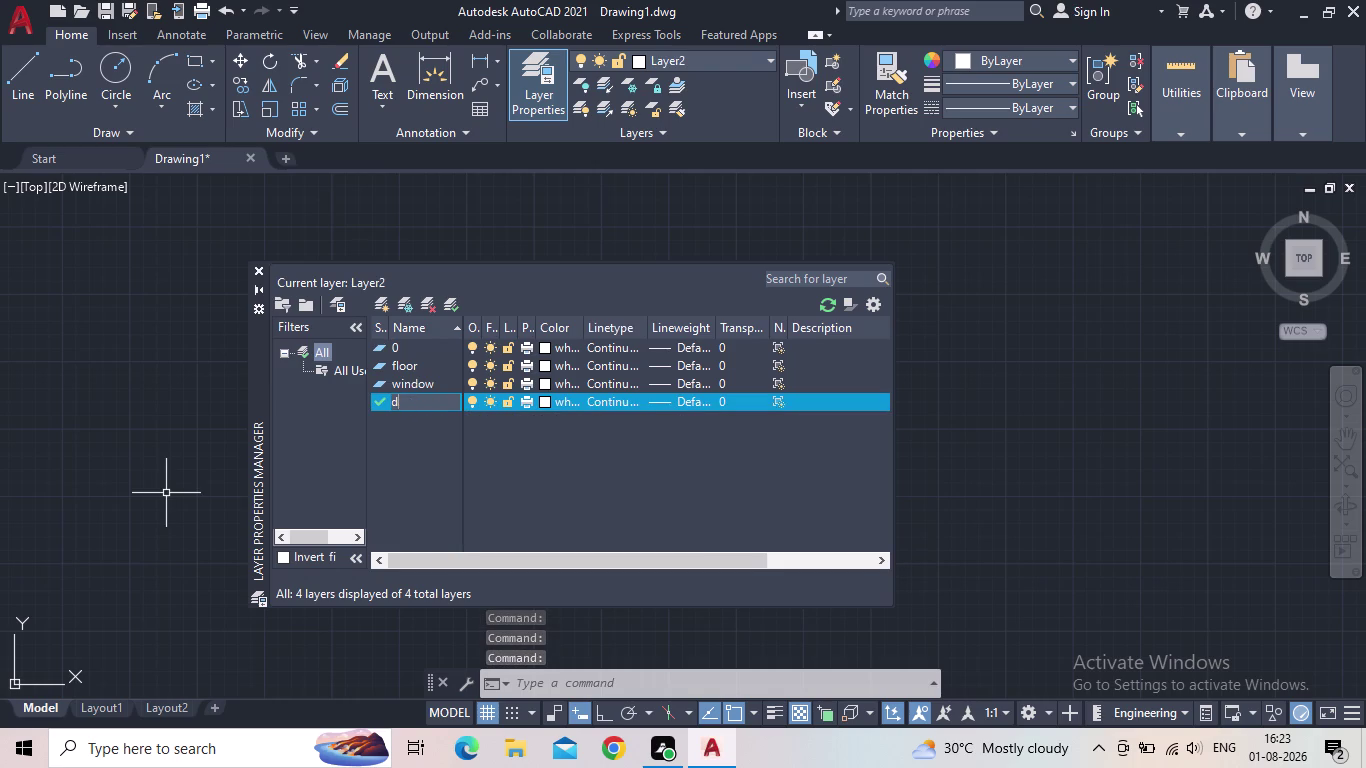
text(or)
click(384, 444)
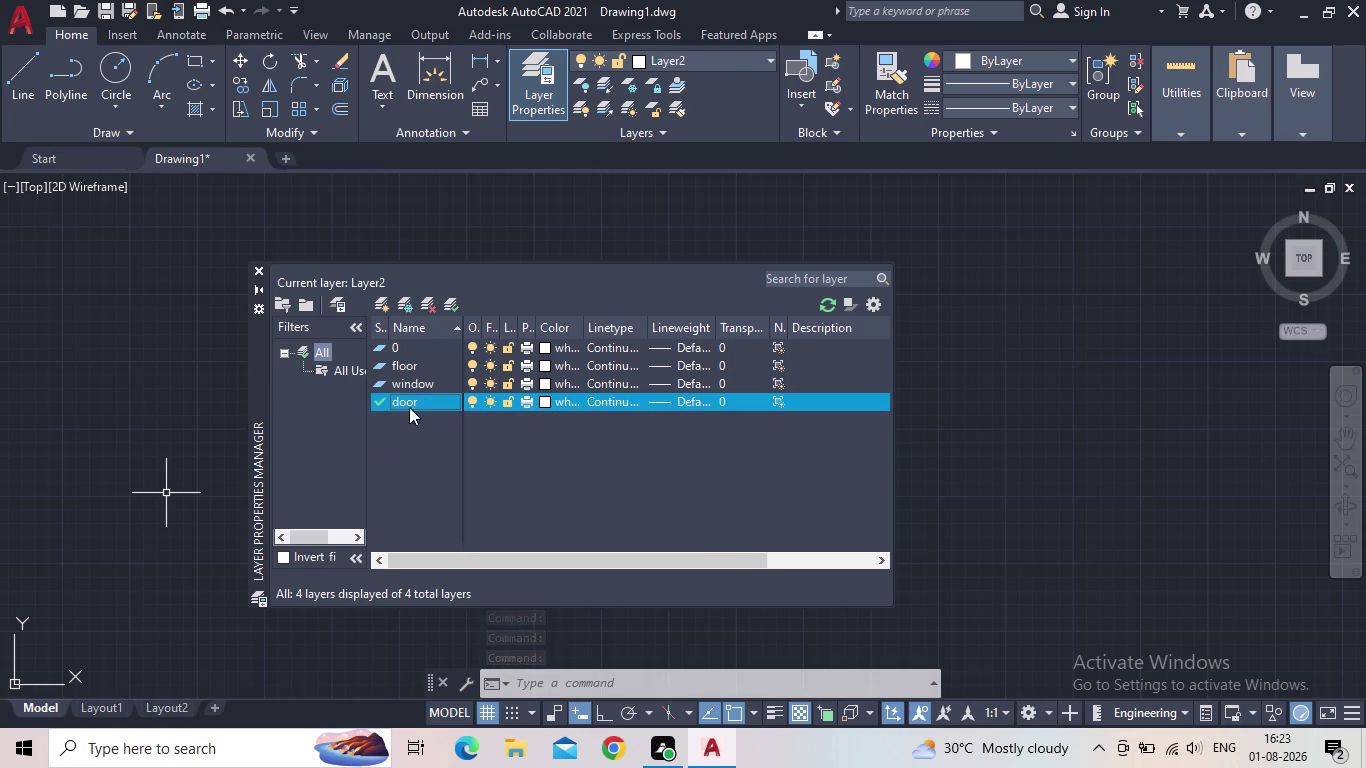
Add layers named 'text' and 'furnitures'.
click(381, 307)
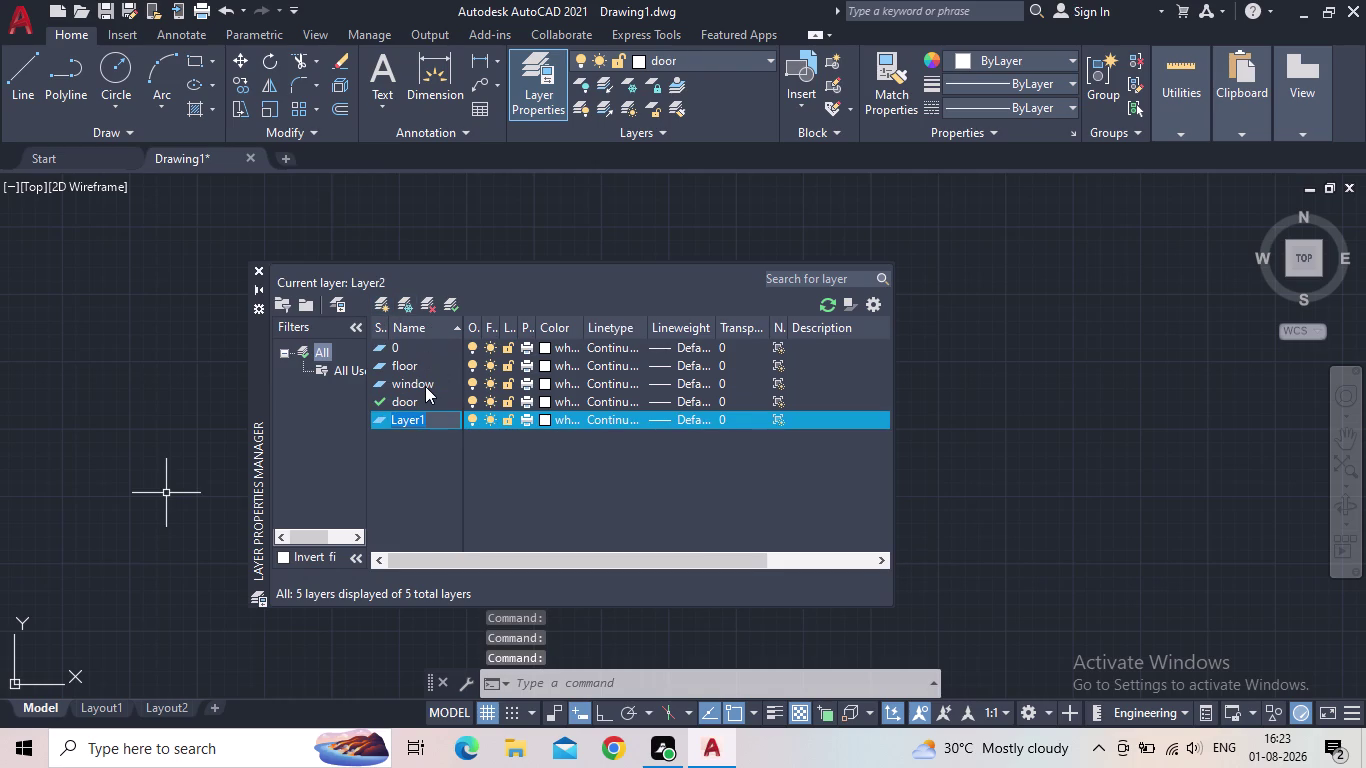
text(t)
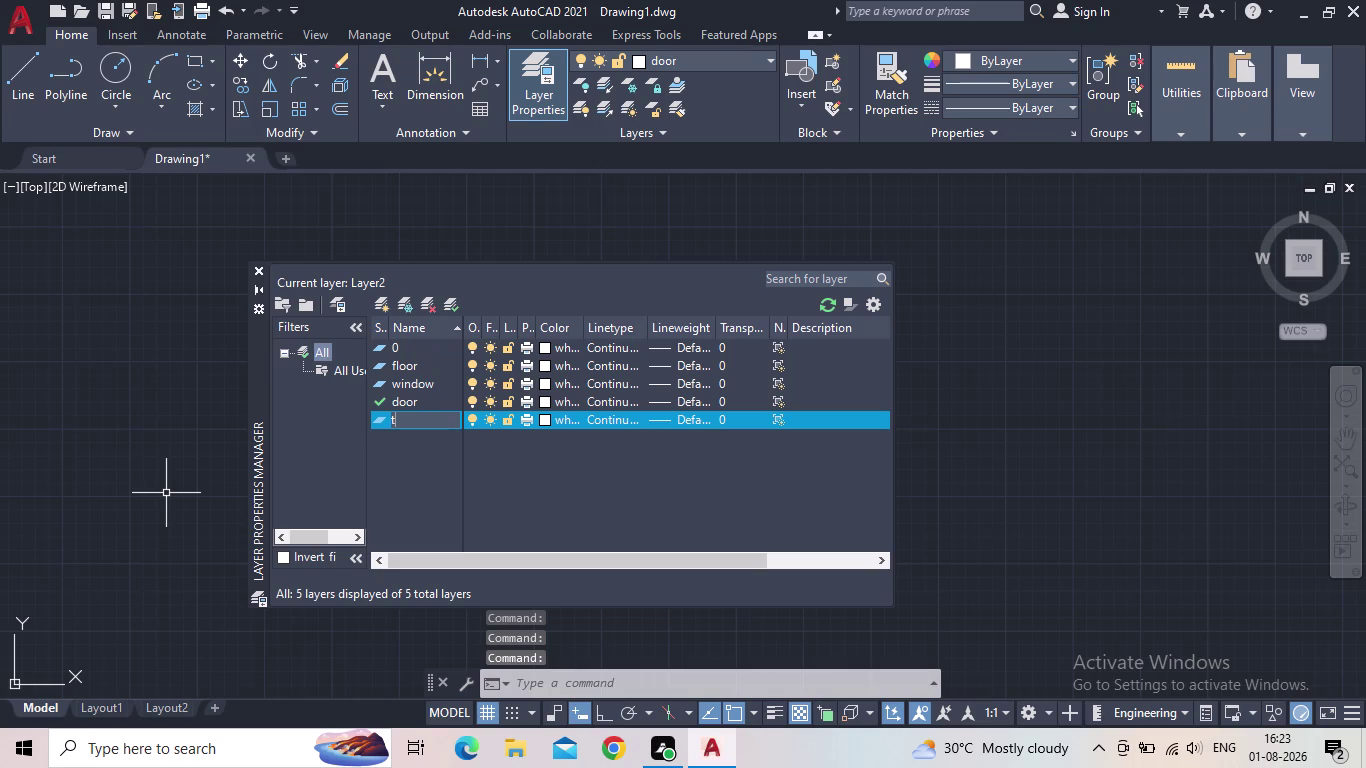
text(ext)
key(Return)
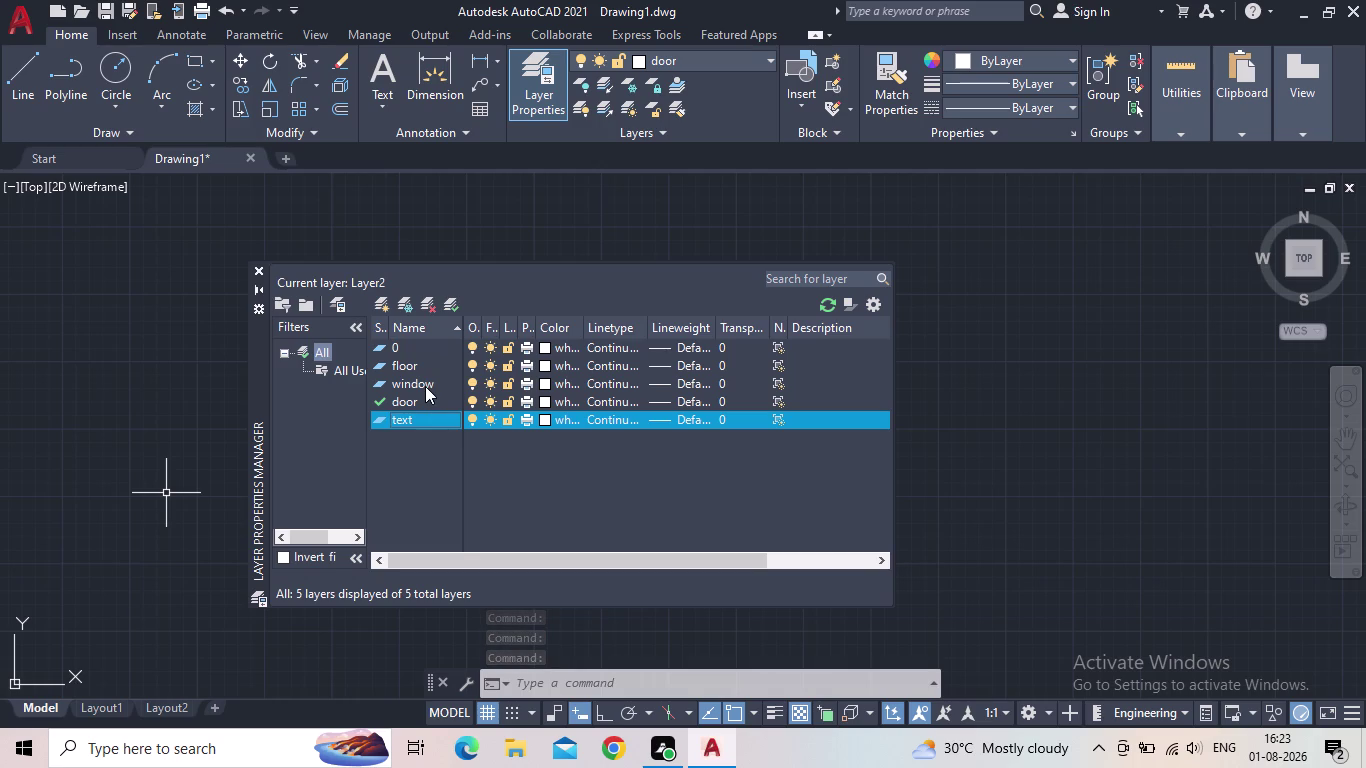
click(373, 301)
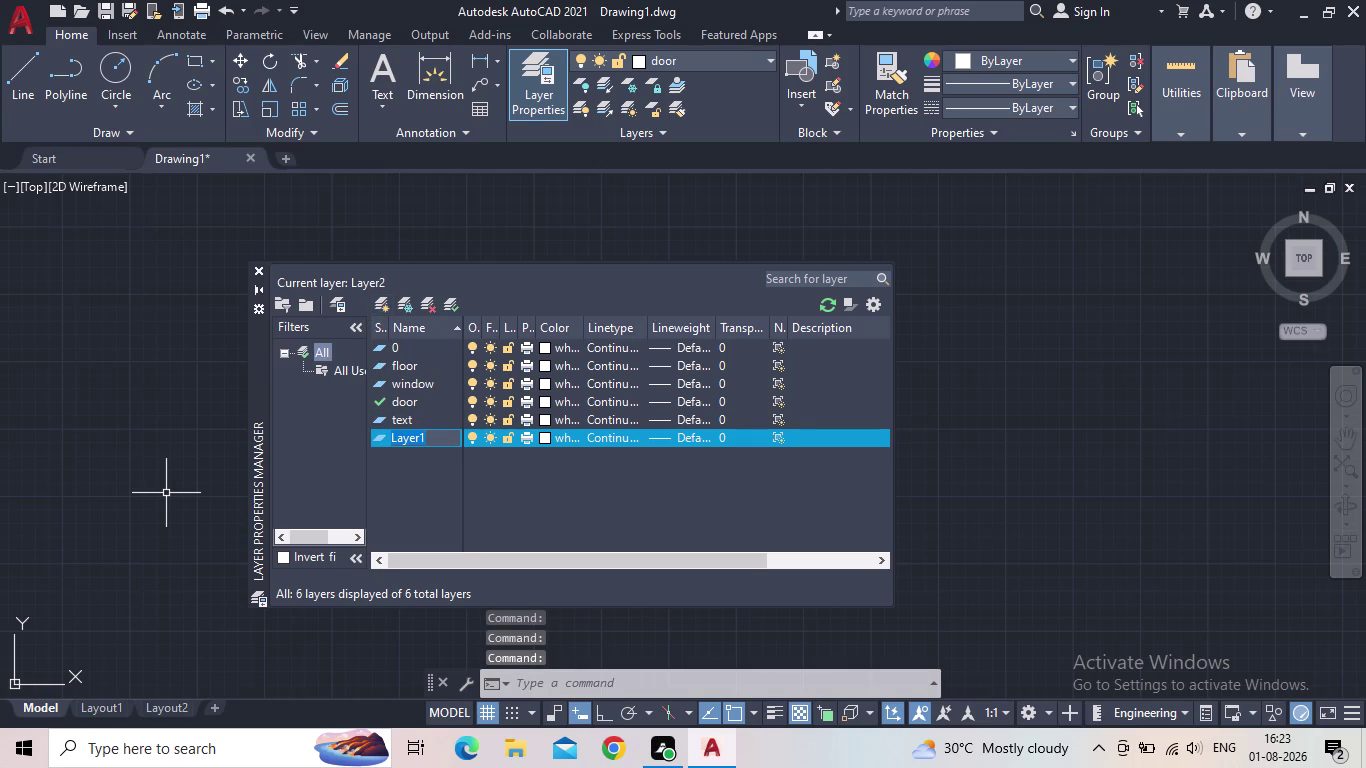
text(fur)
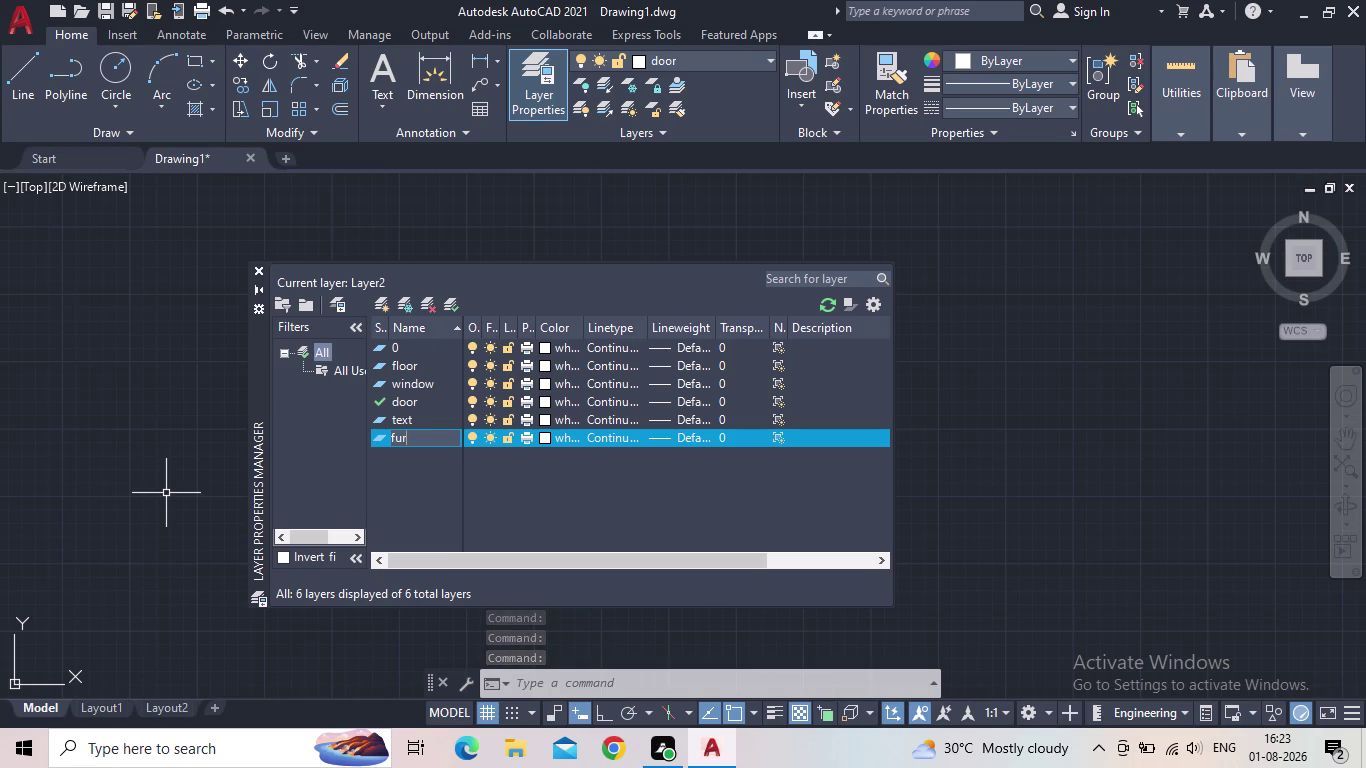
text(nitures)
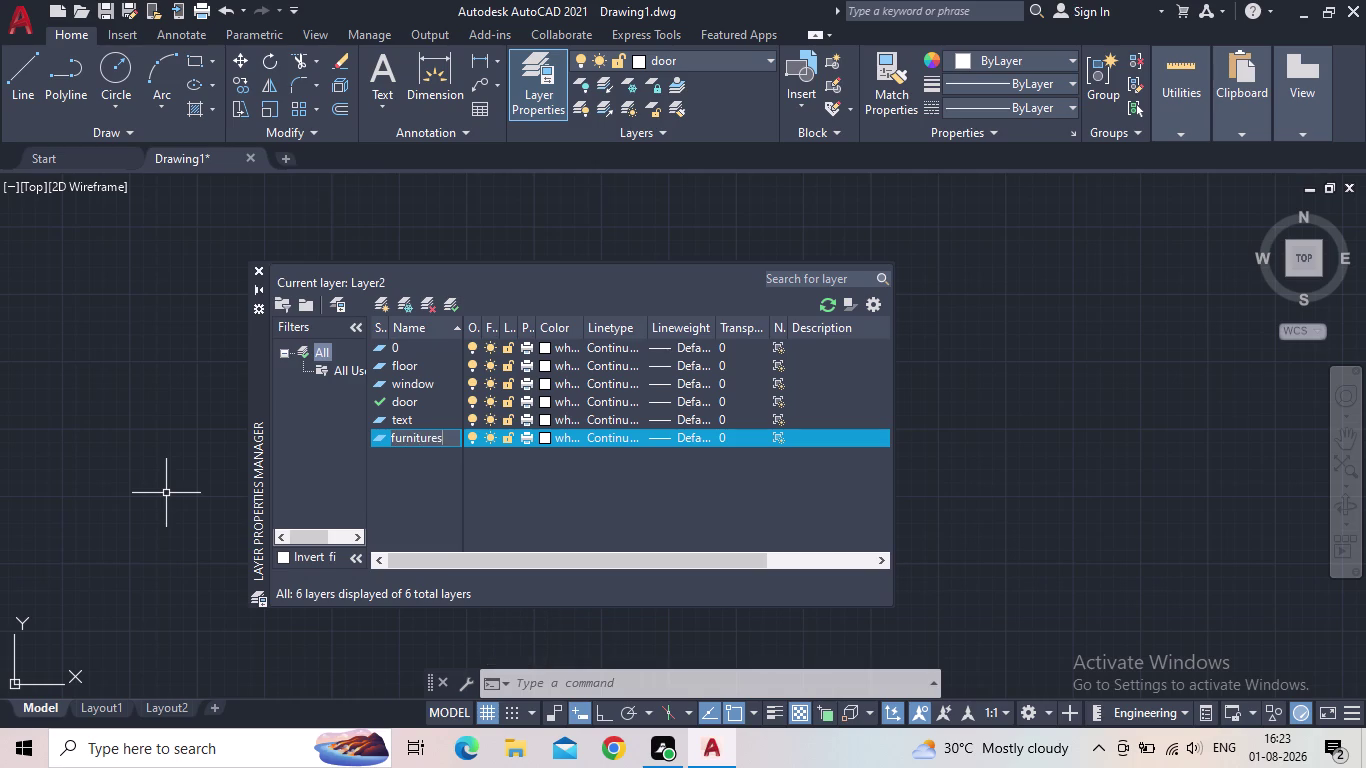
key(Return)
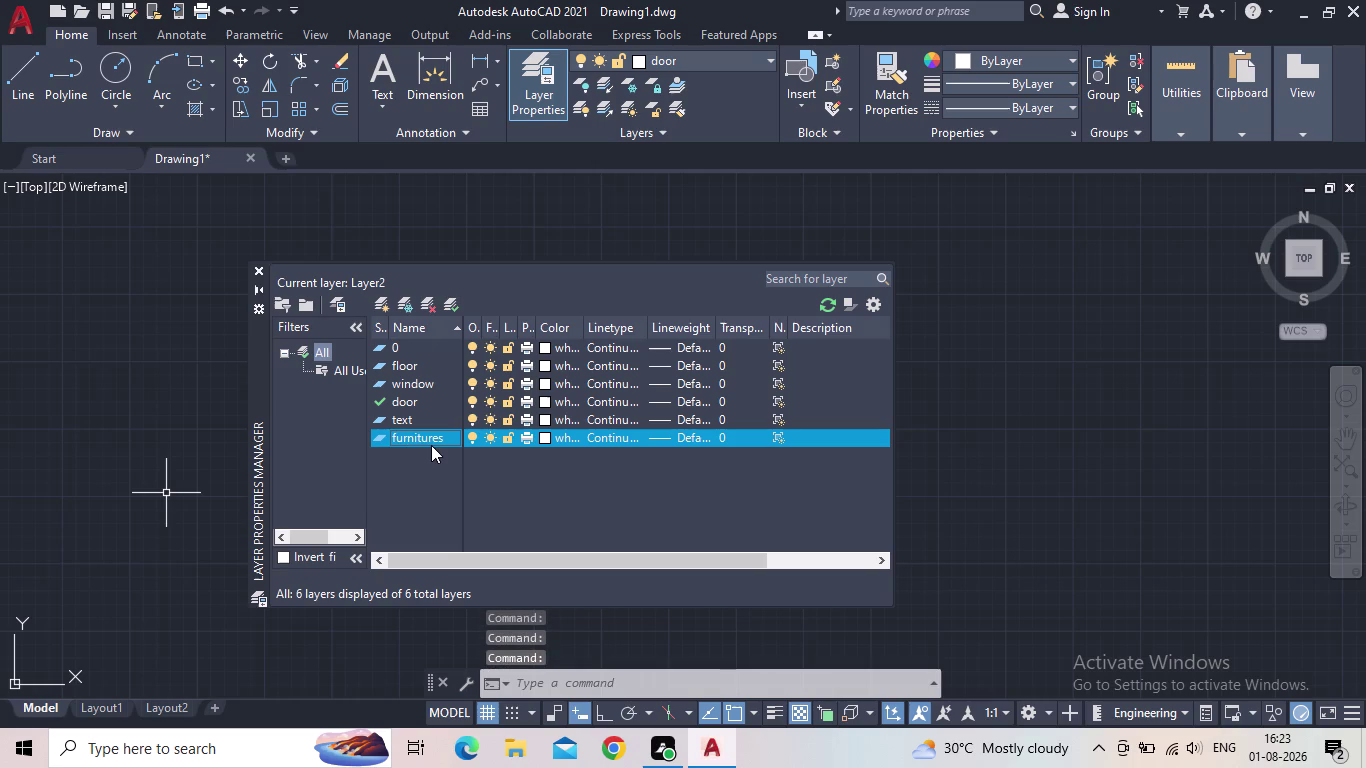
Add layers named 'stairs' and 'dim'.
click(374, 299)
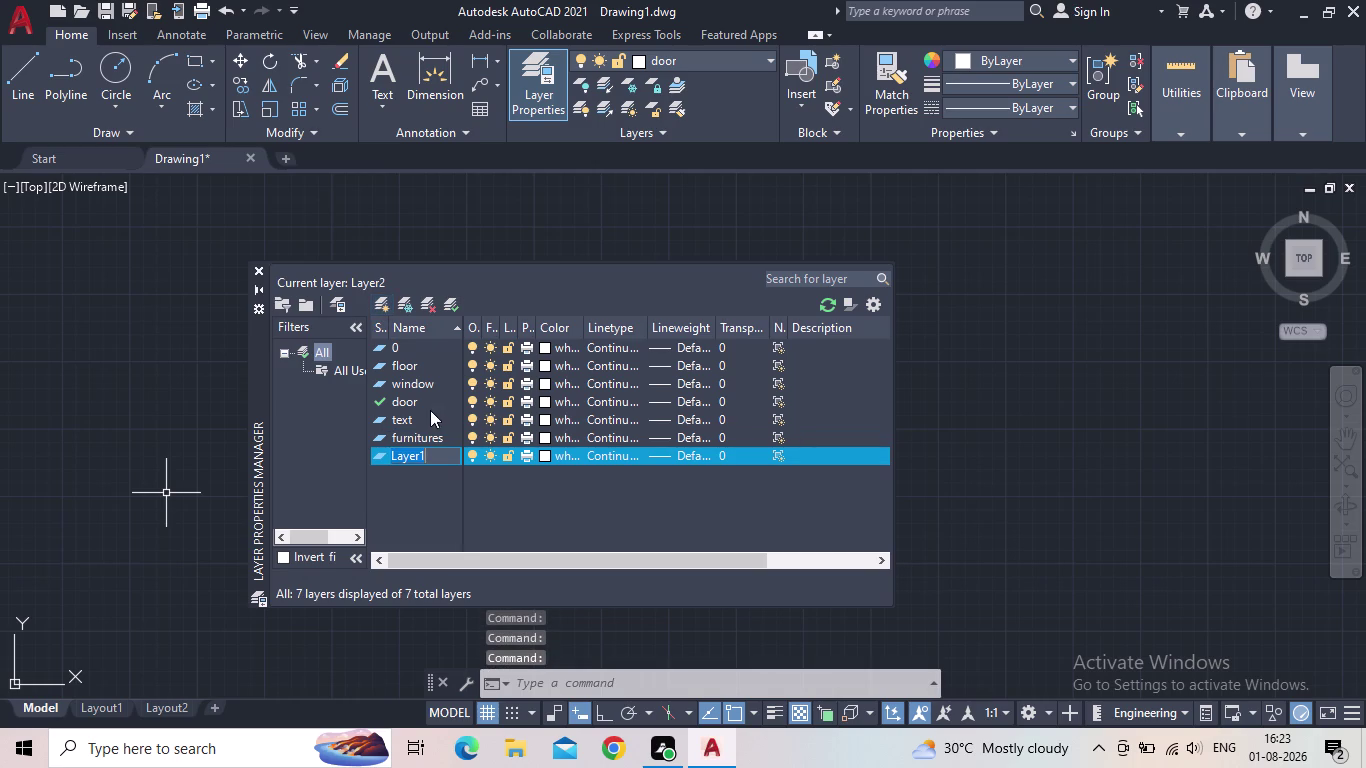
text(stair)
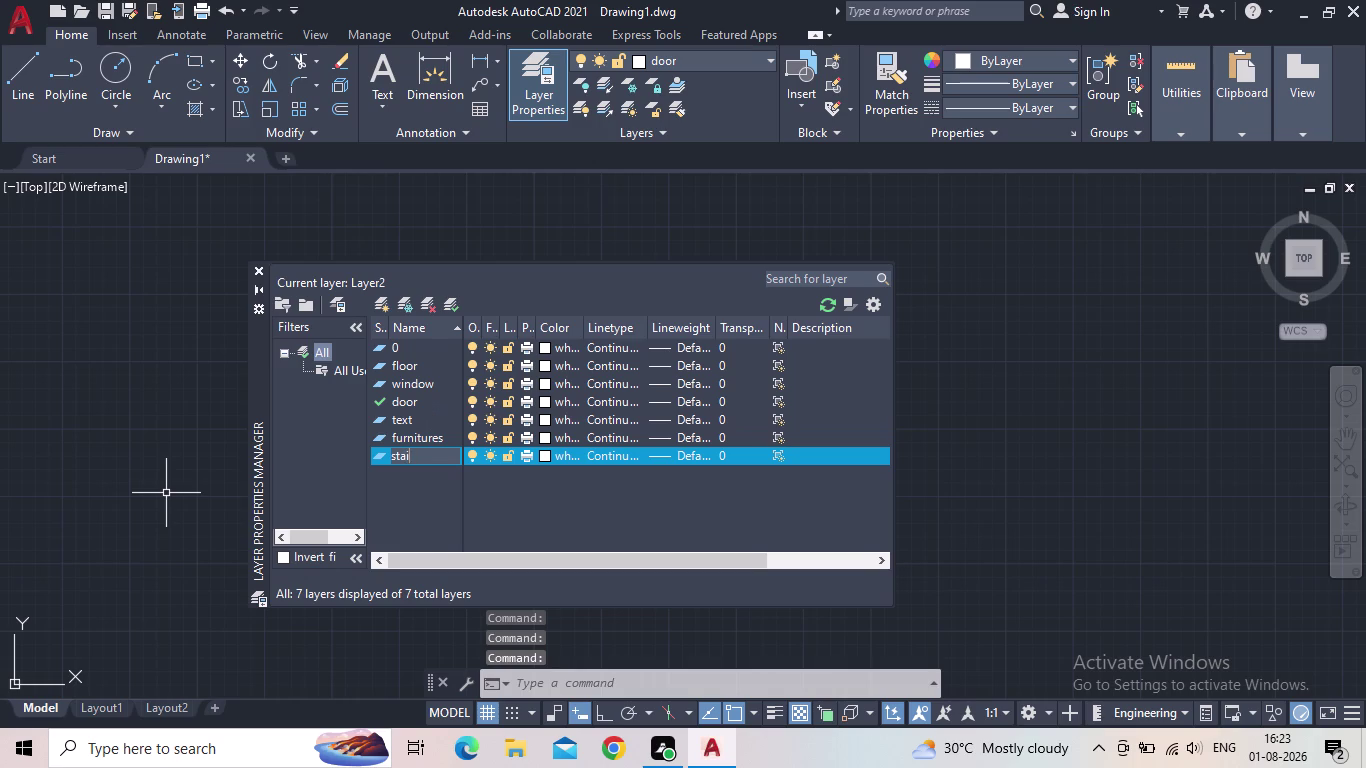
text(s)
key(Return)
click(376, 298)
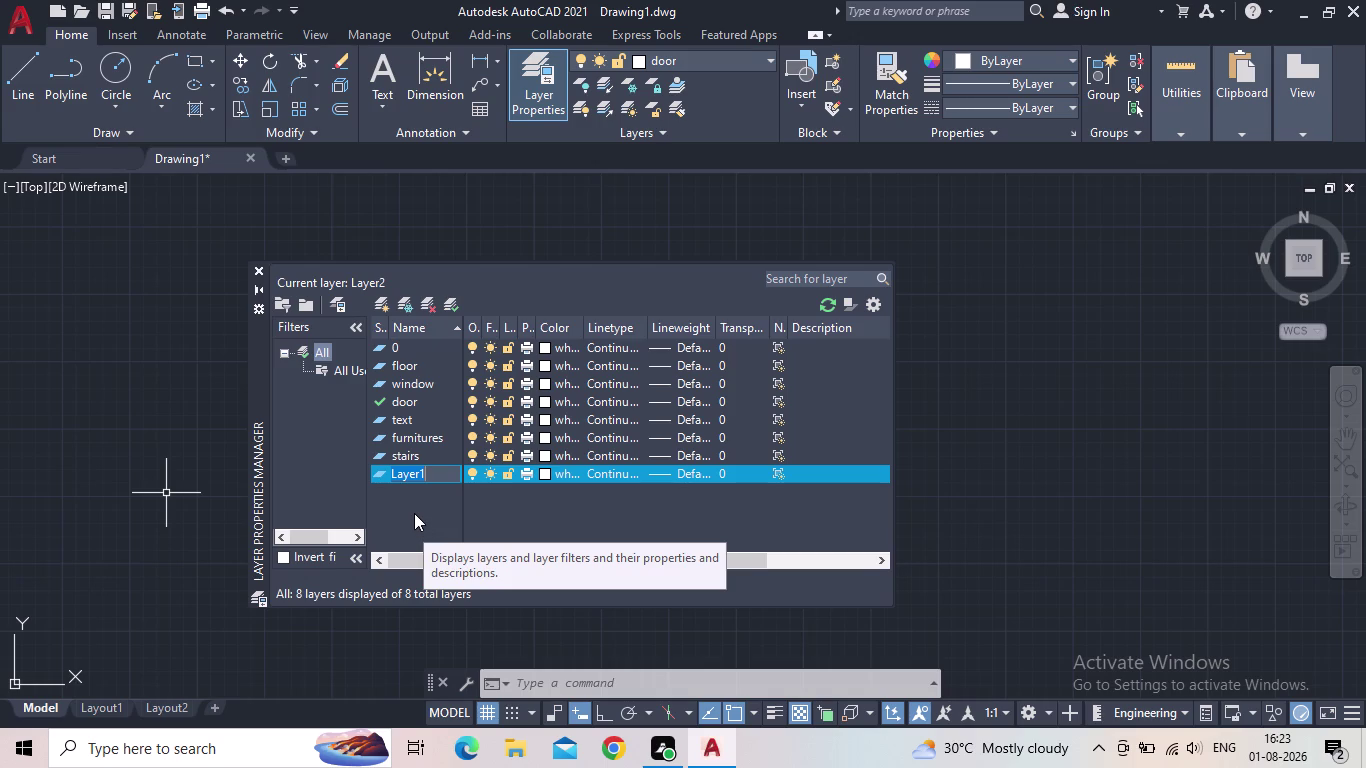
key(d)
text(i)
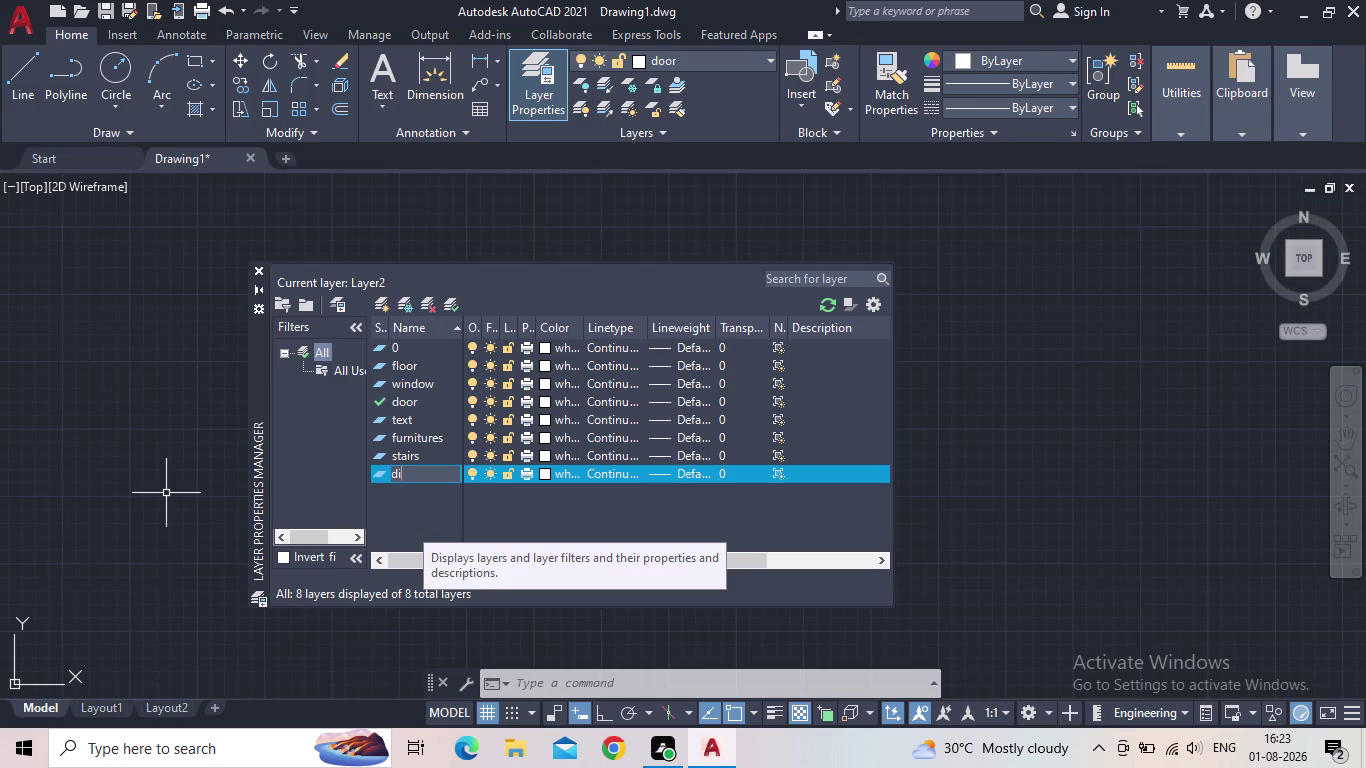
text(m)
key(Return)
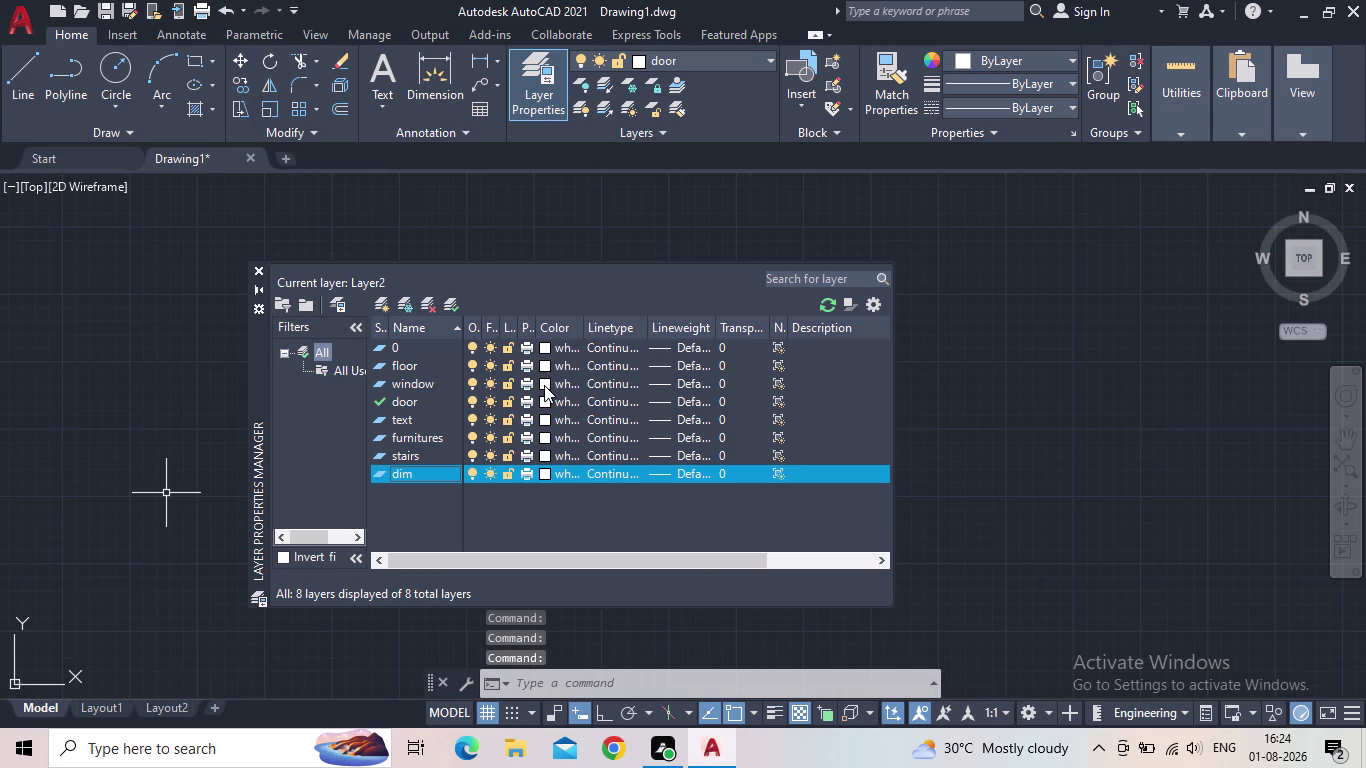
click(544, 385)
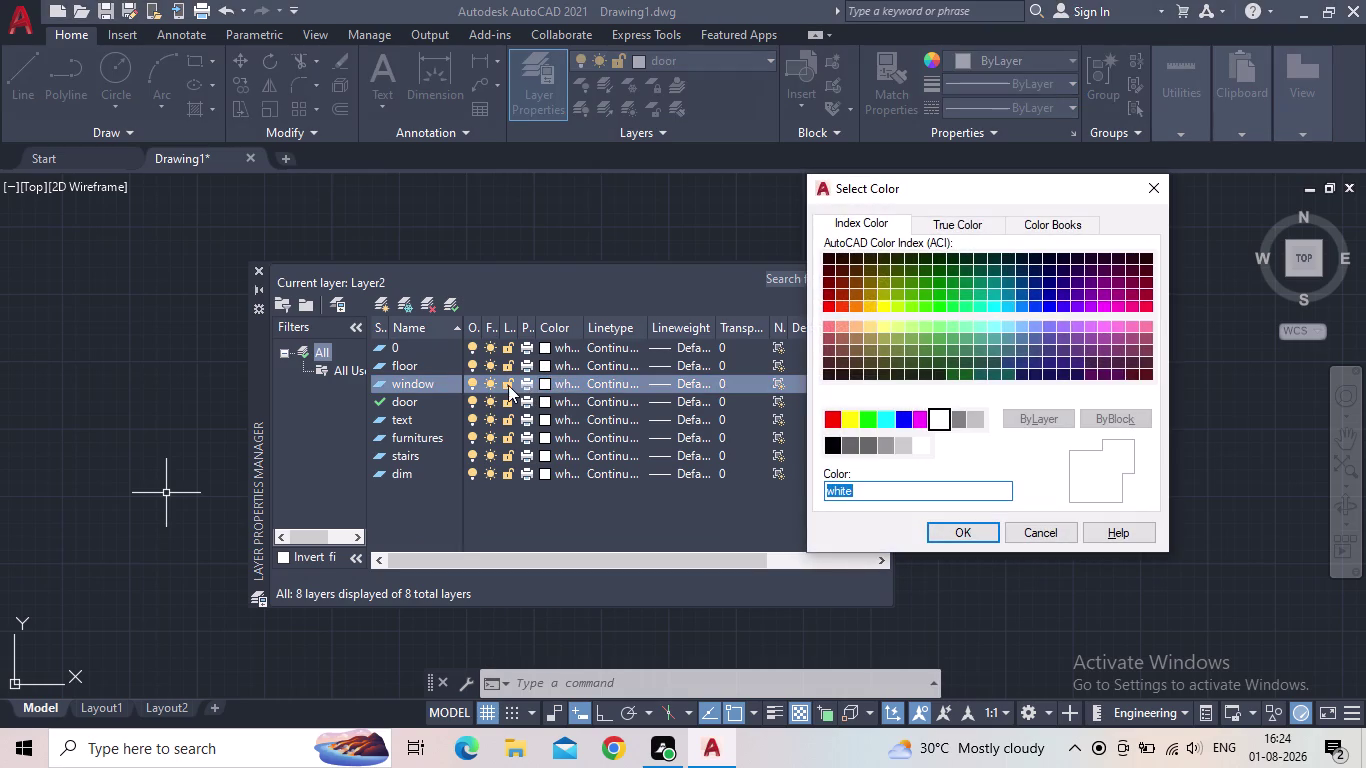
Color the window layer green, door magenta, and text cyan.
click(866, 417)
click(950, 529)
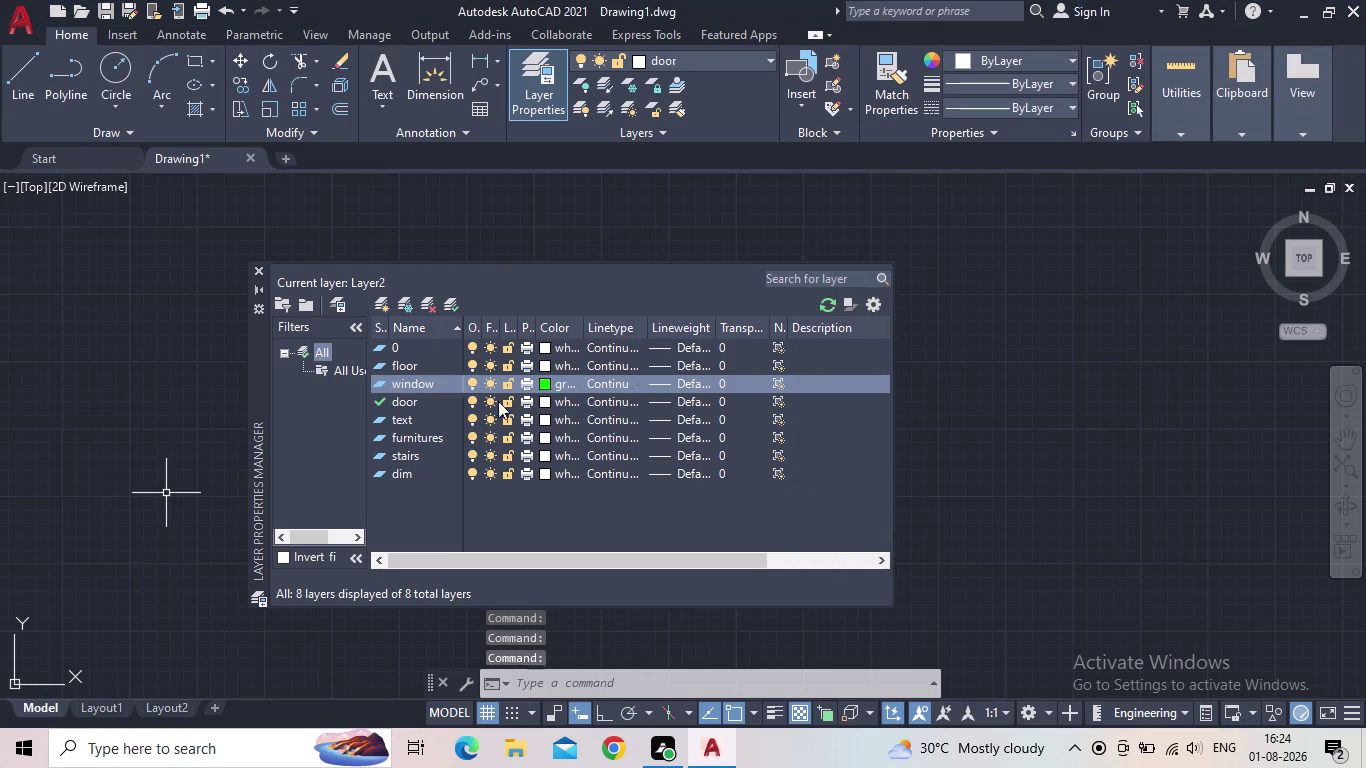
click(548, 401)
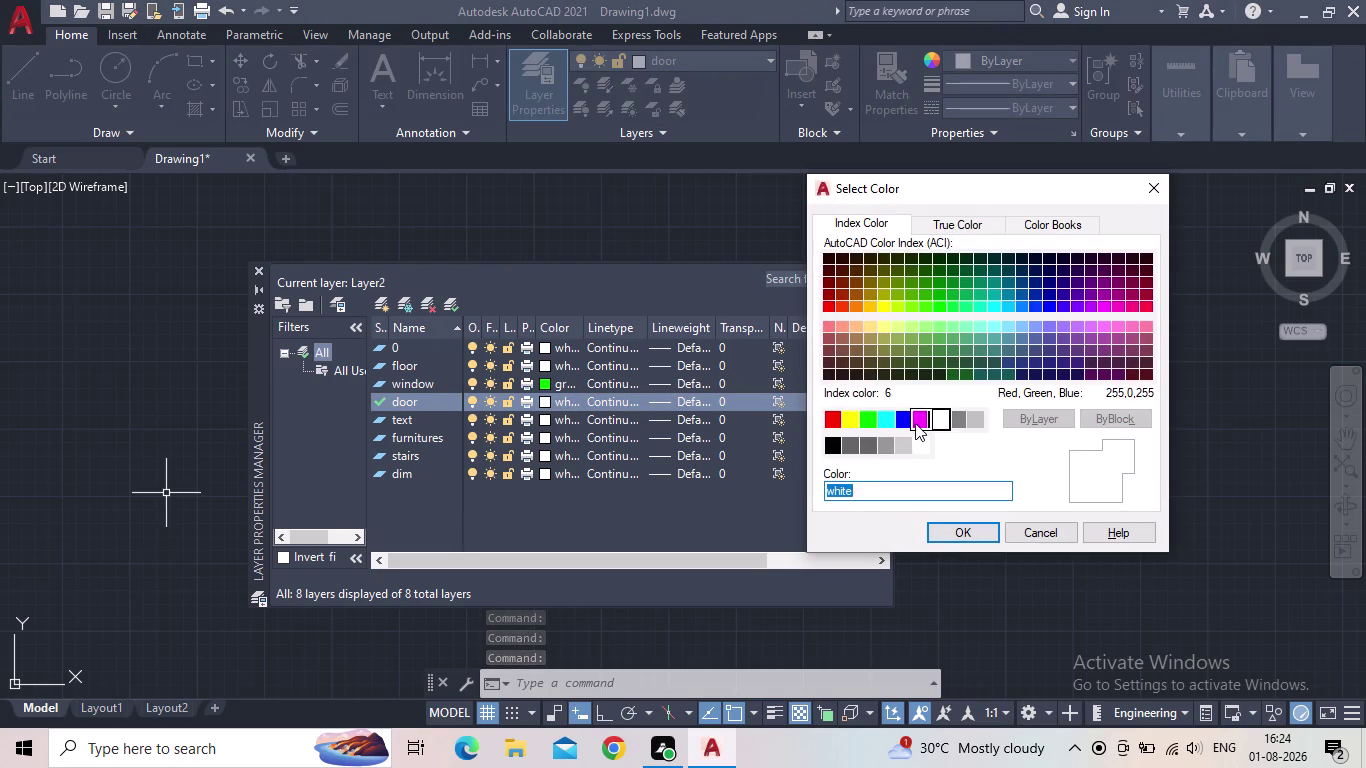
click(915, 423)
click(940, 532)
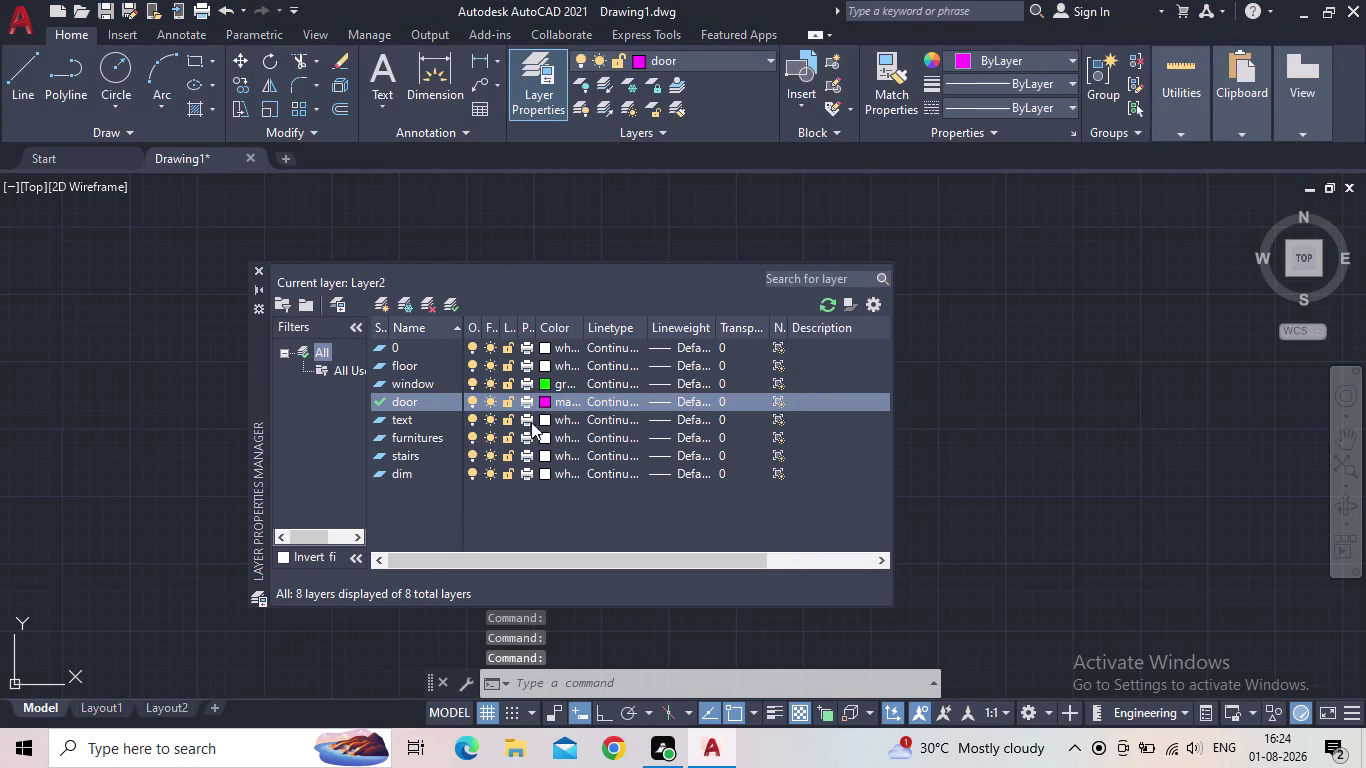
click(547, 419)
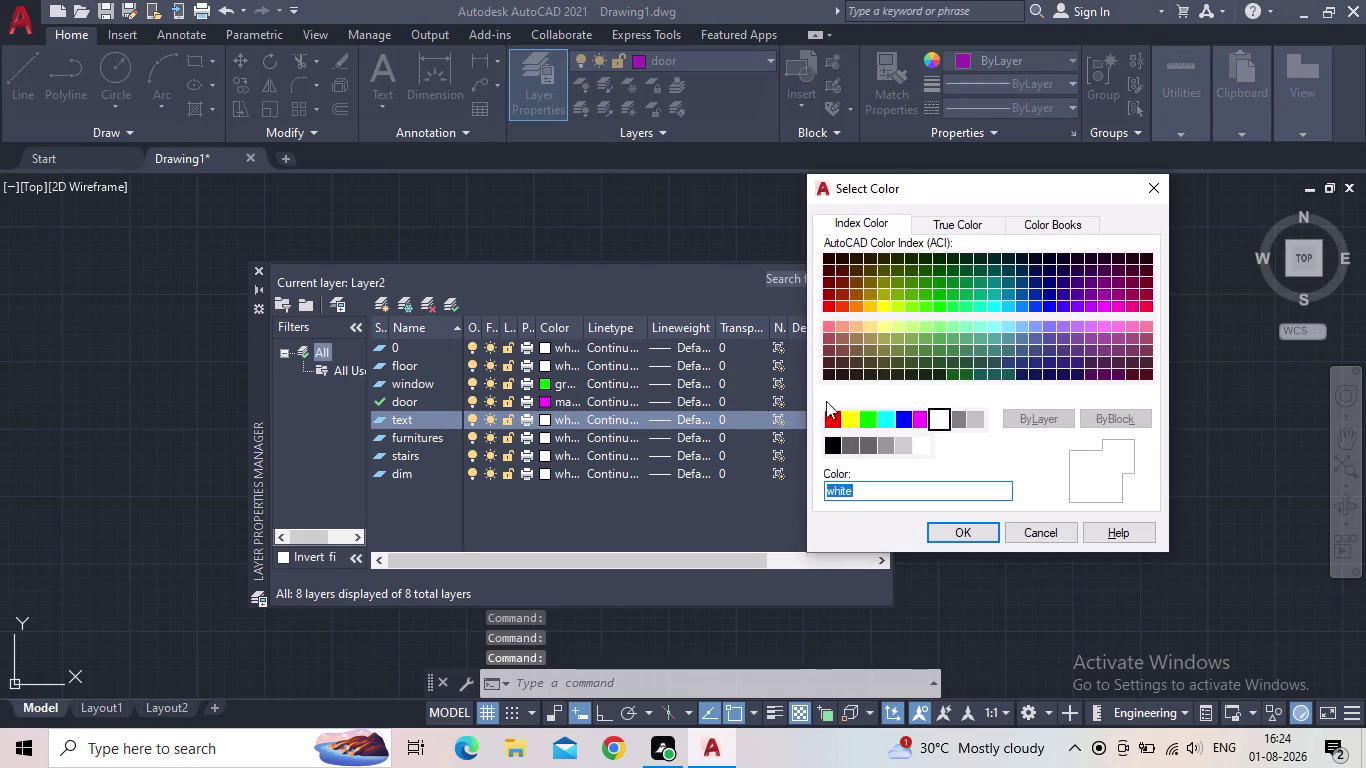
click(887, 419)
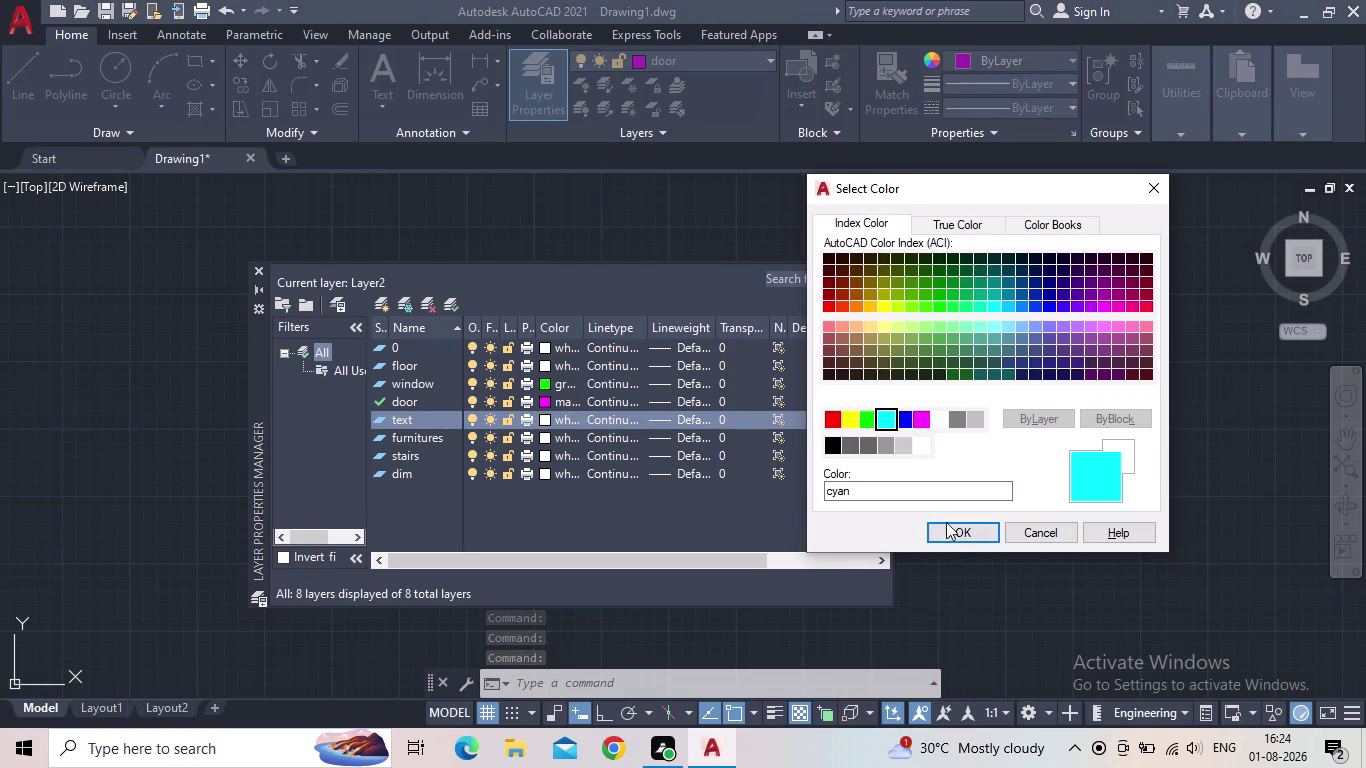
click(947, 534)
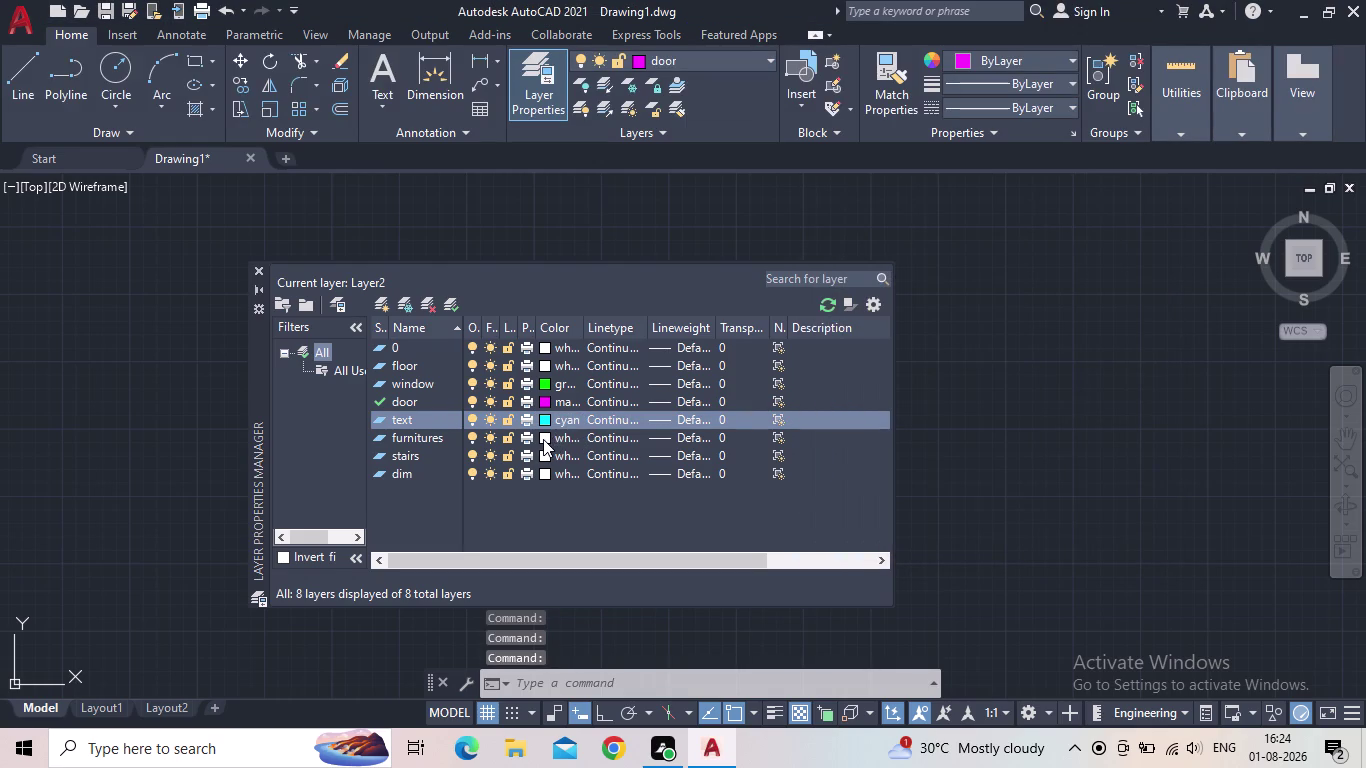
Give the furnitures layer colour 20 and the stairs layer colour 150.
click(543, 439)
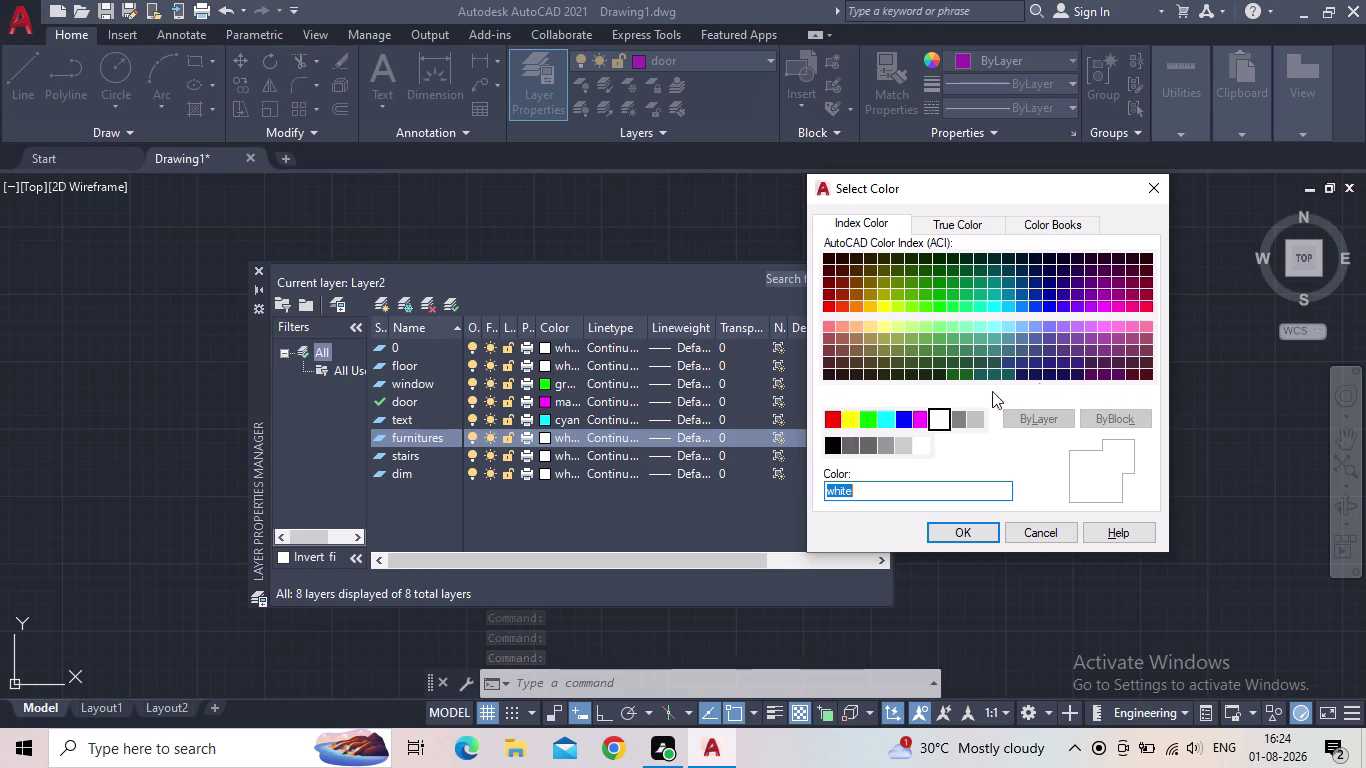
click(851, 306)
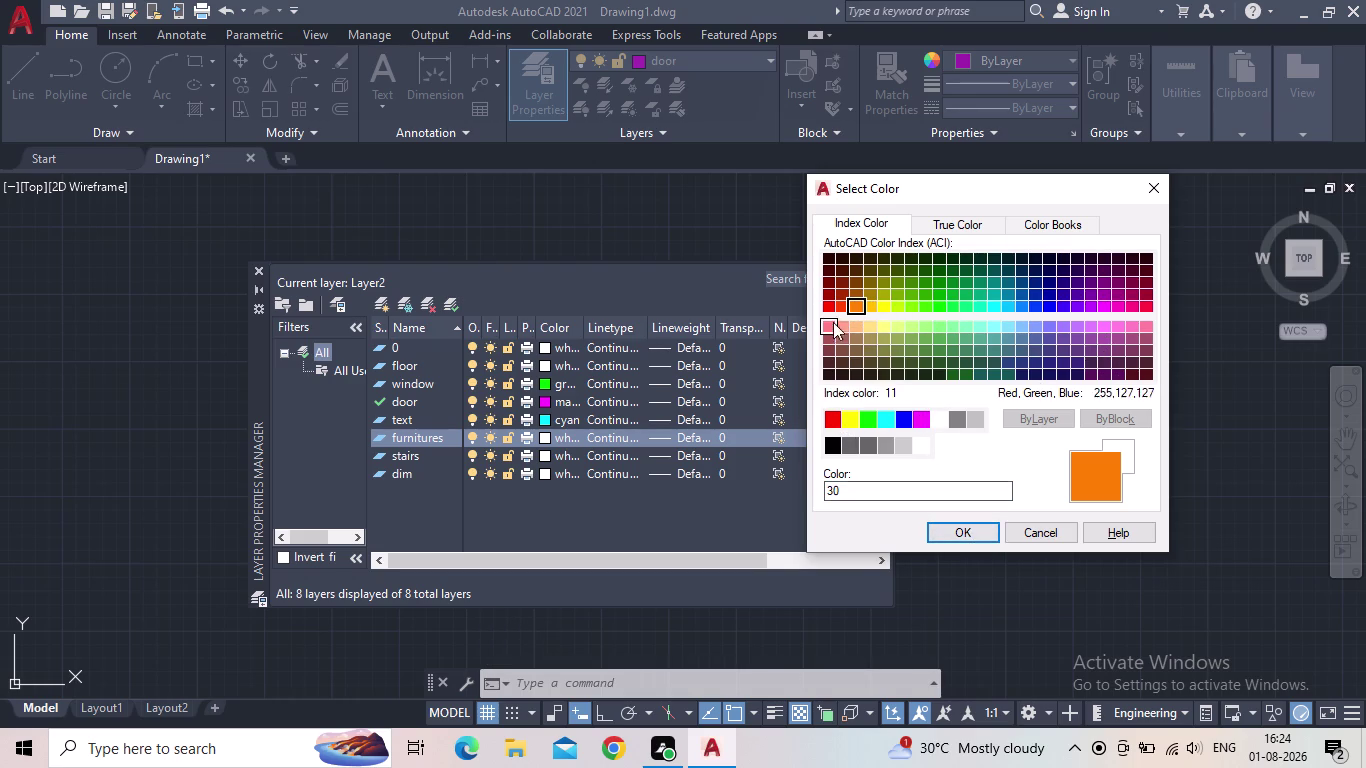
click(840, 306)
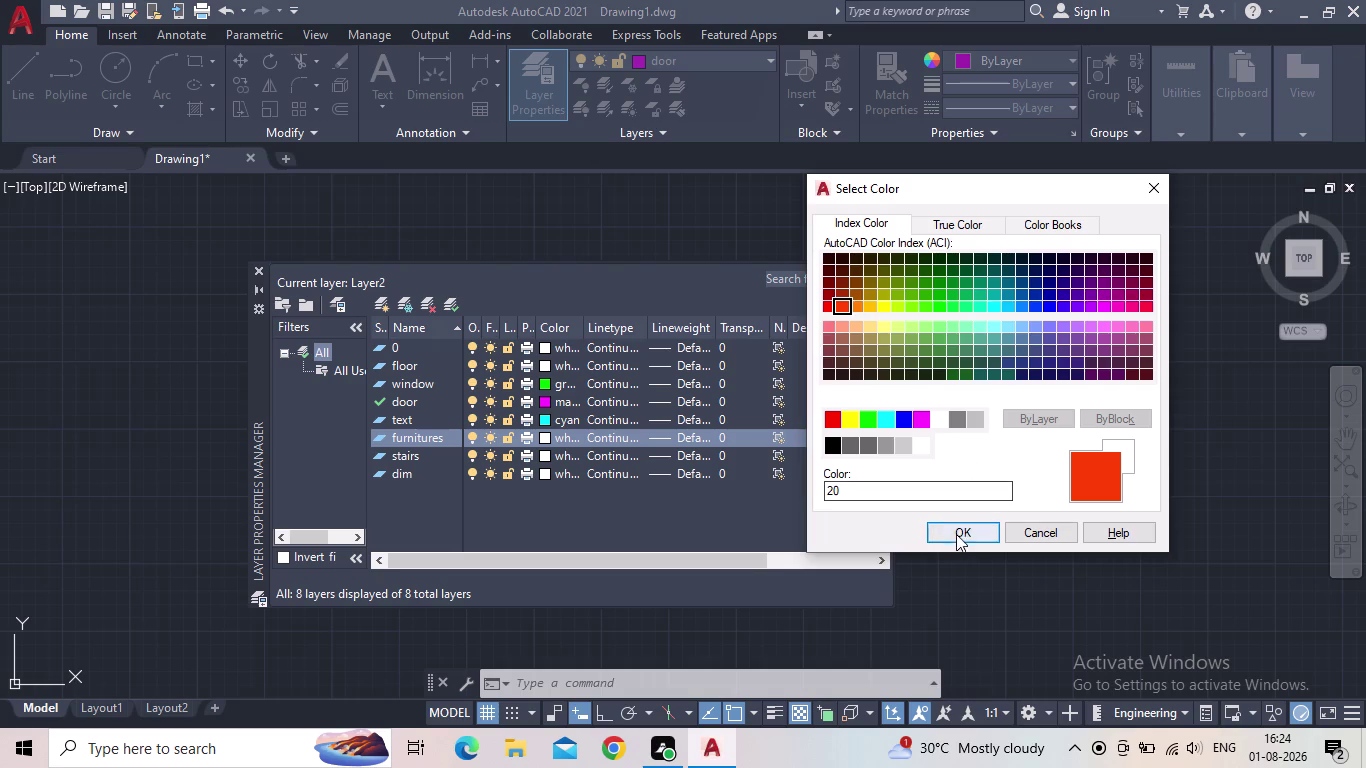
click(956, 533)
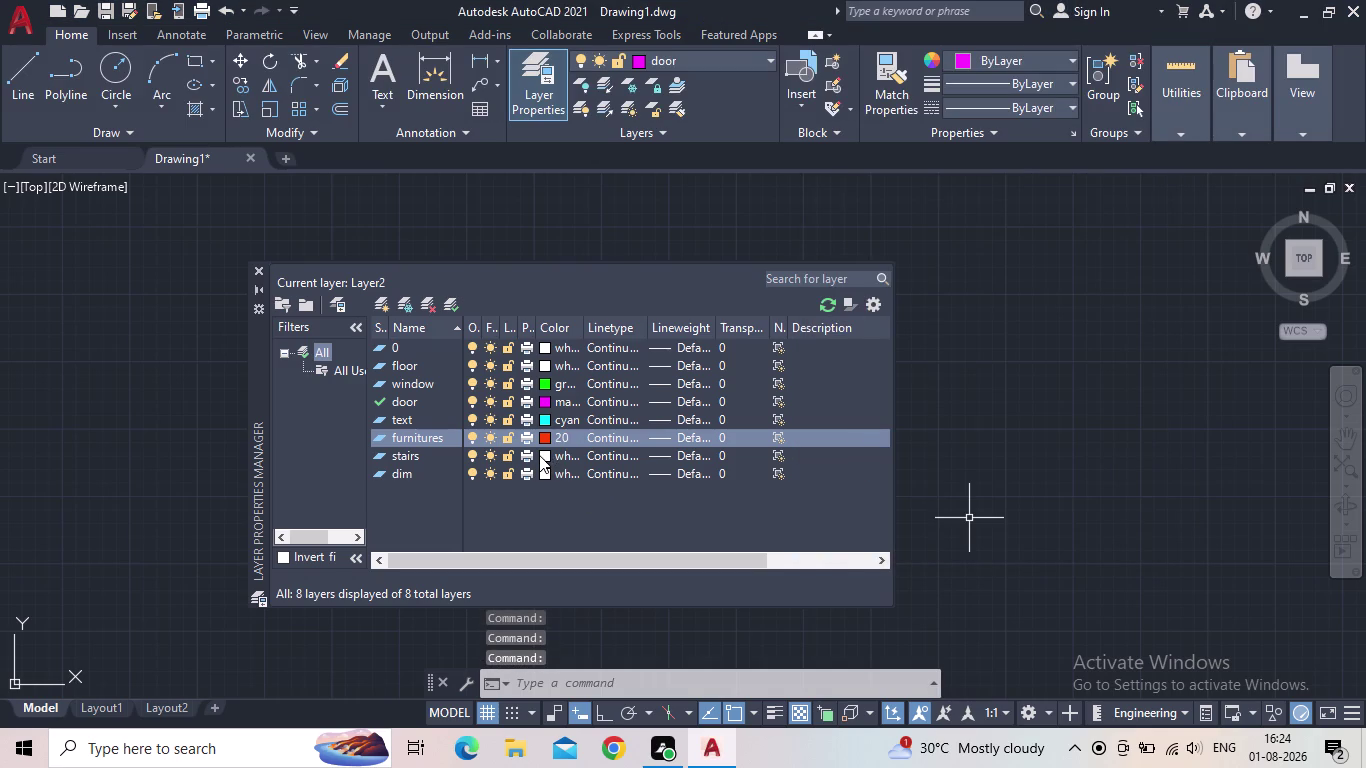
click(539, 454)
click(546, 452)
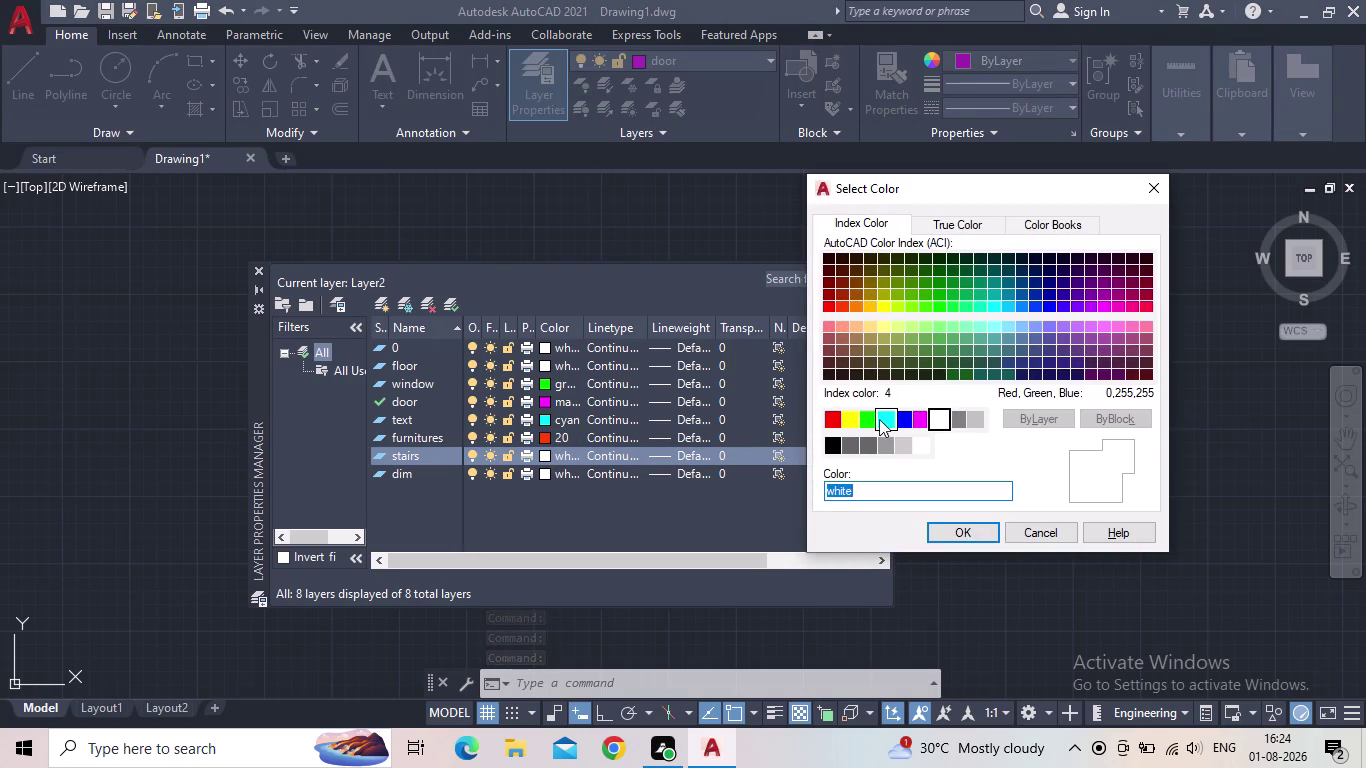
click(1119, 308)
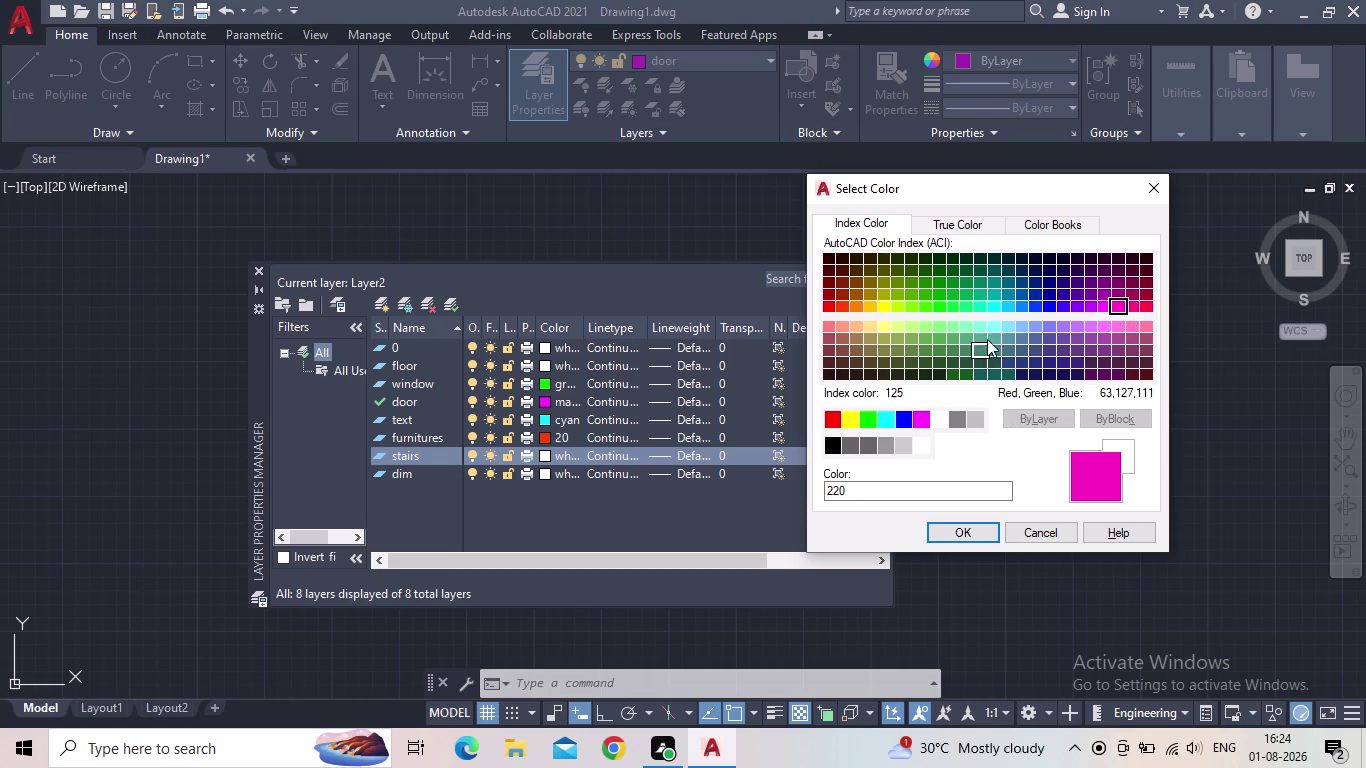
click(1006, 307)
click(1024, 303)
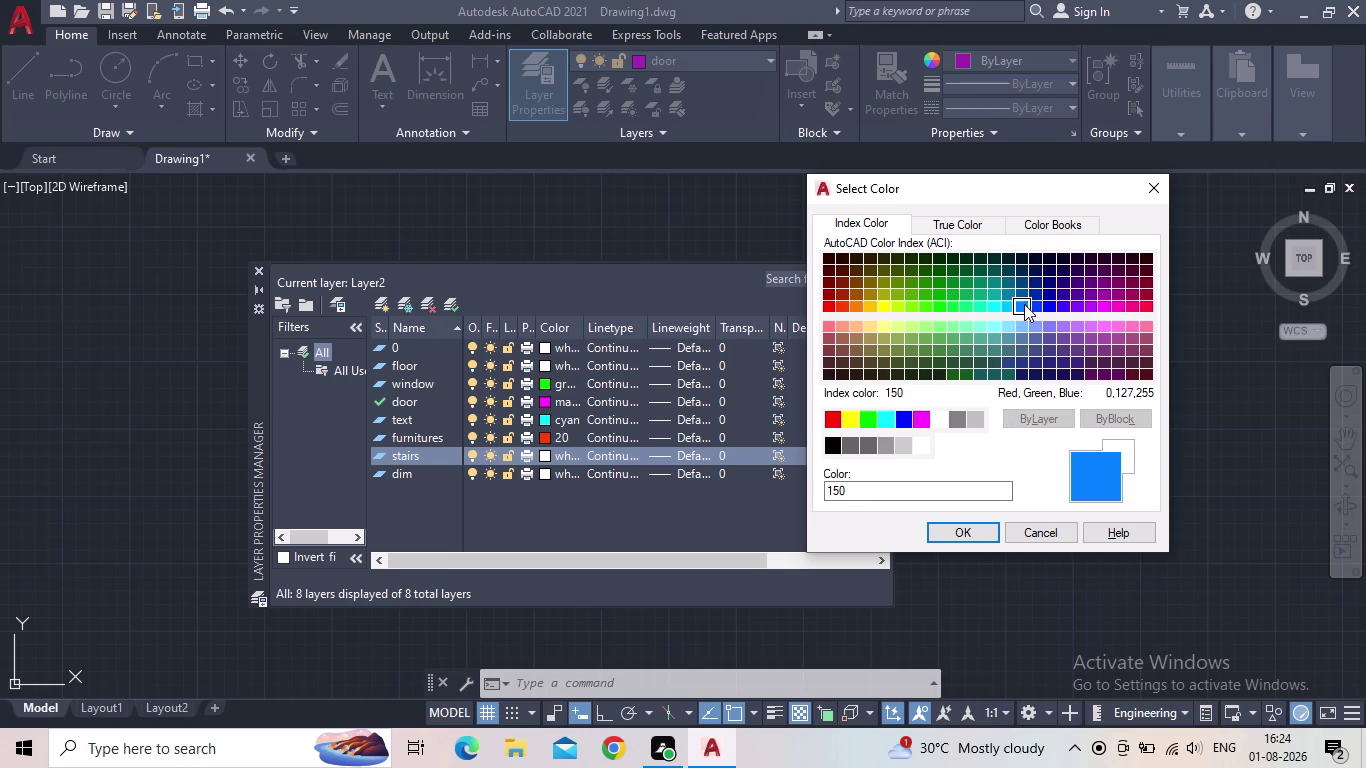
click(960, 536)
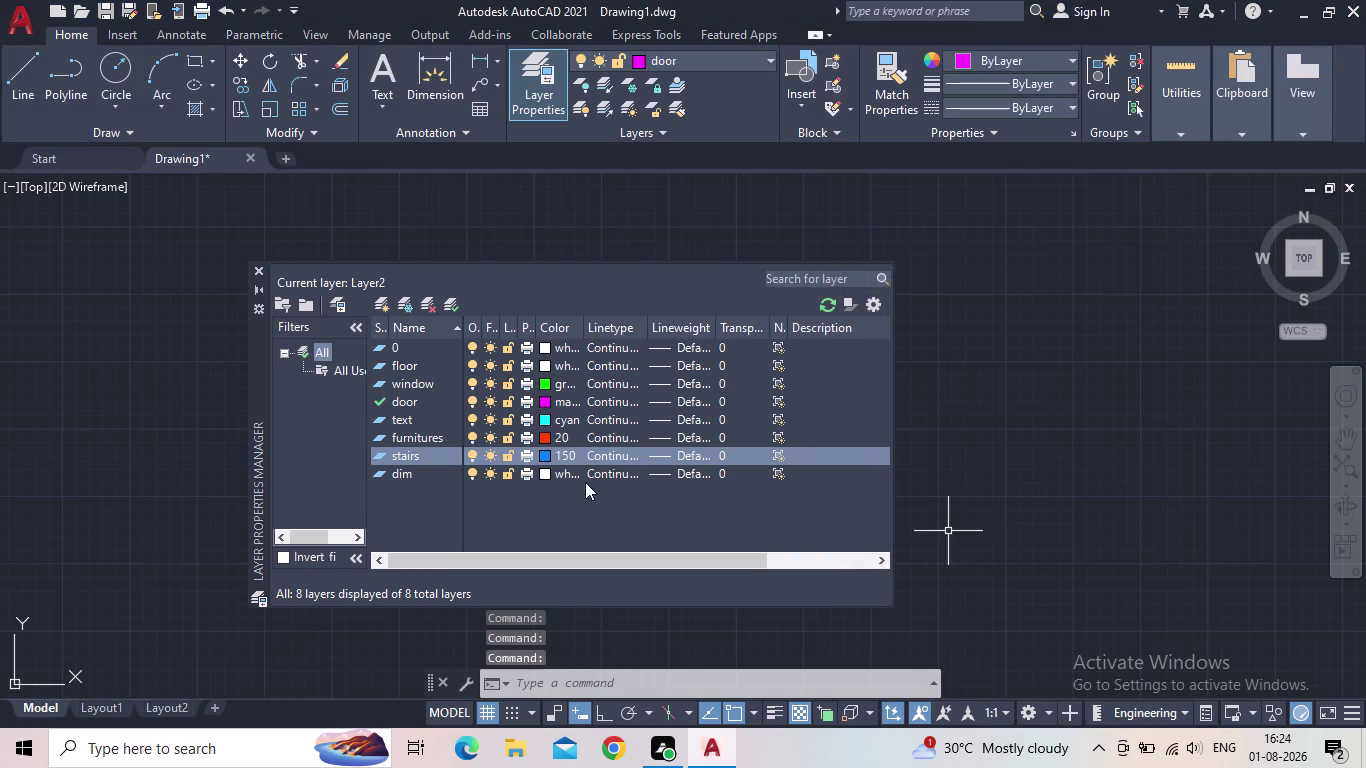
Give the dim layer colour 11, make floor current, and close the layer palette.
click(546, 469)
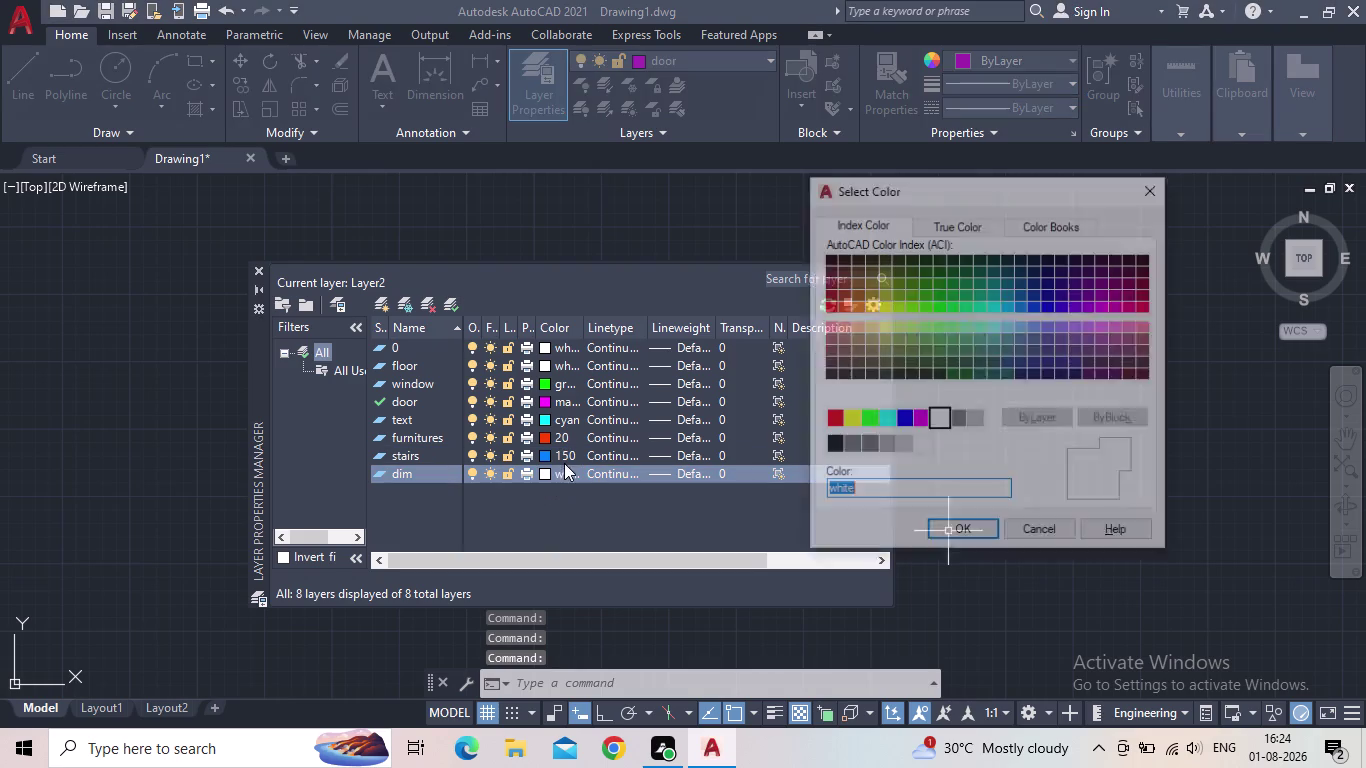
click(830, 324)
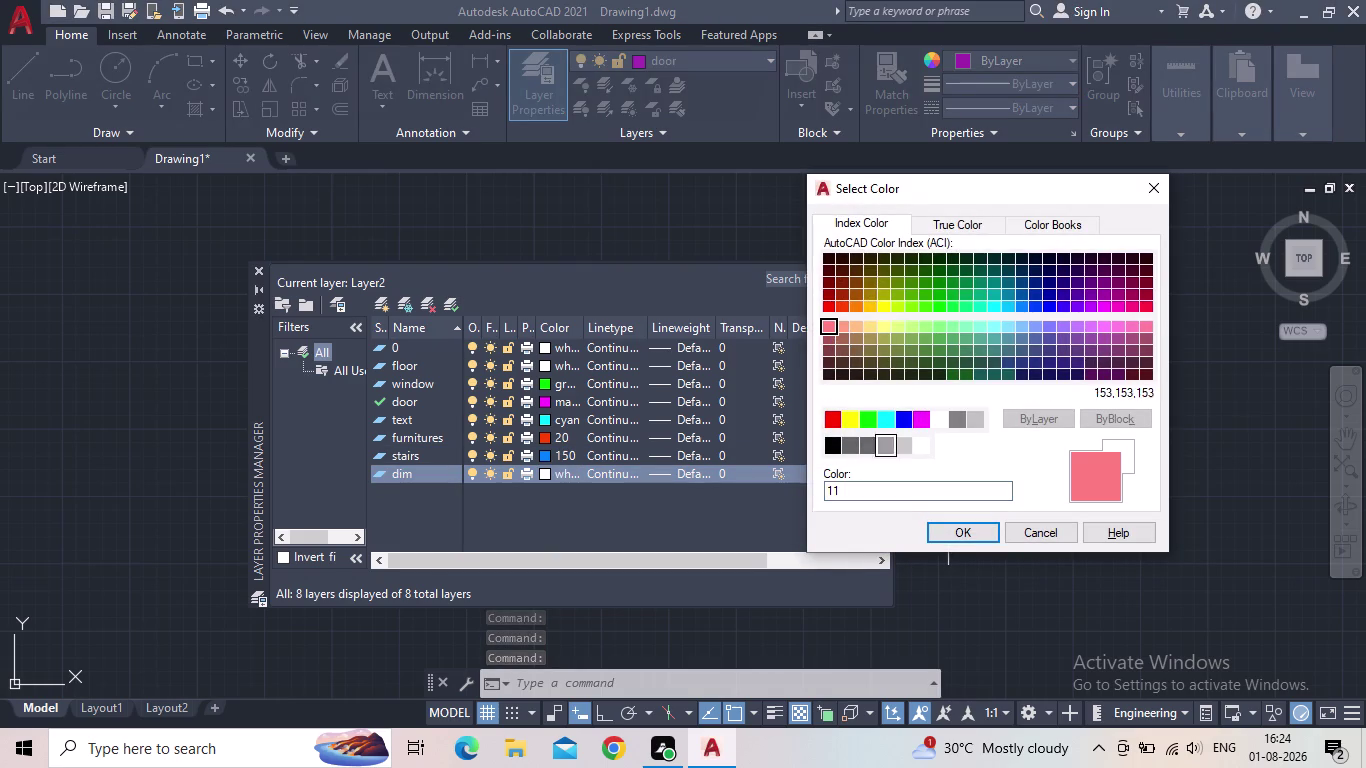
click(944, 534)
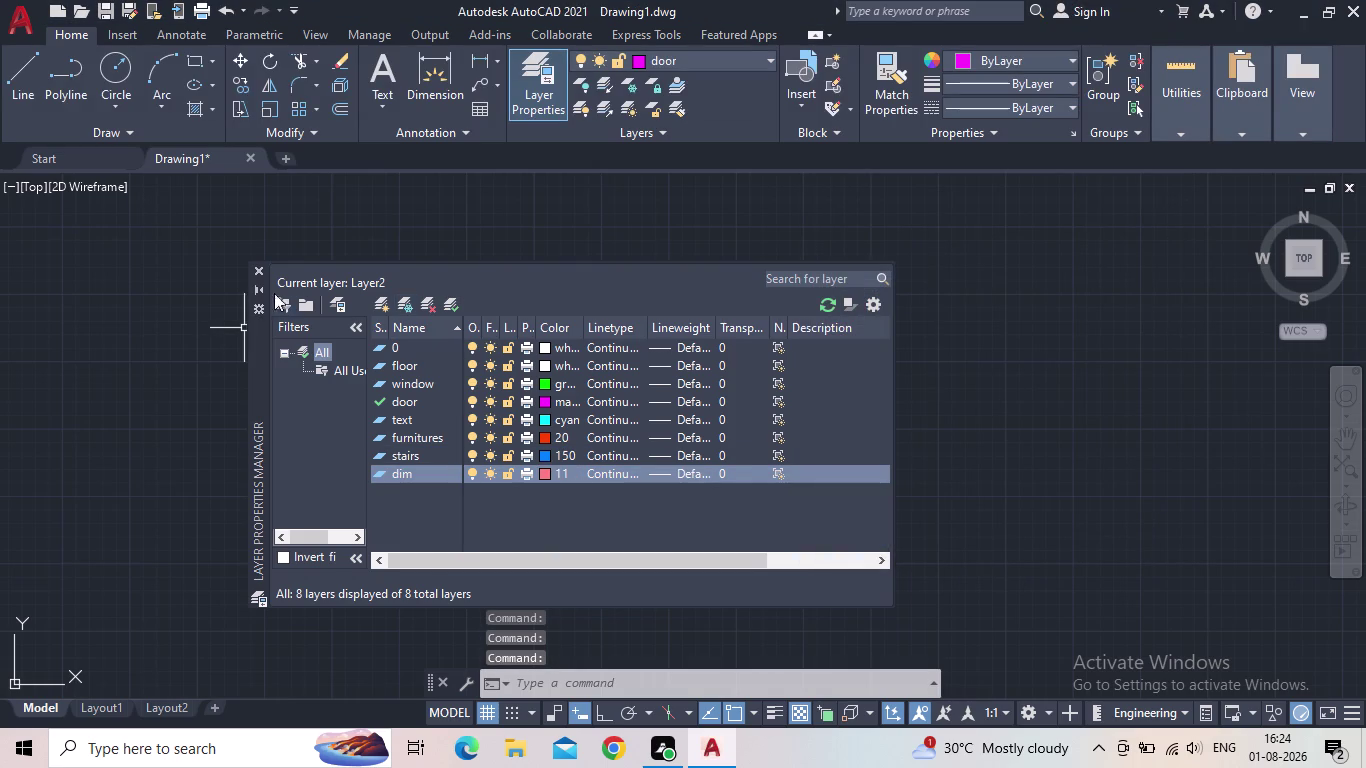
click(259, 266)
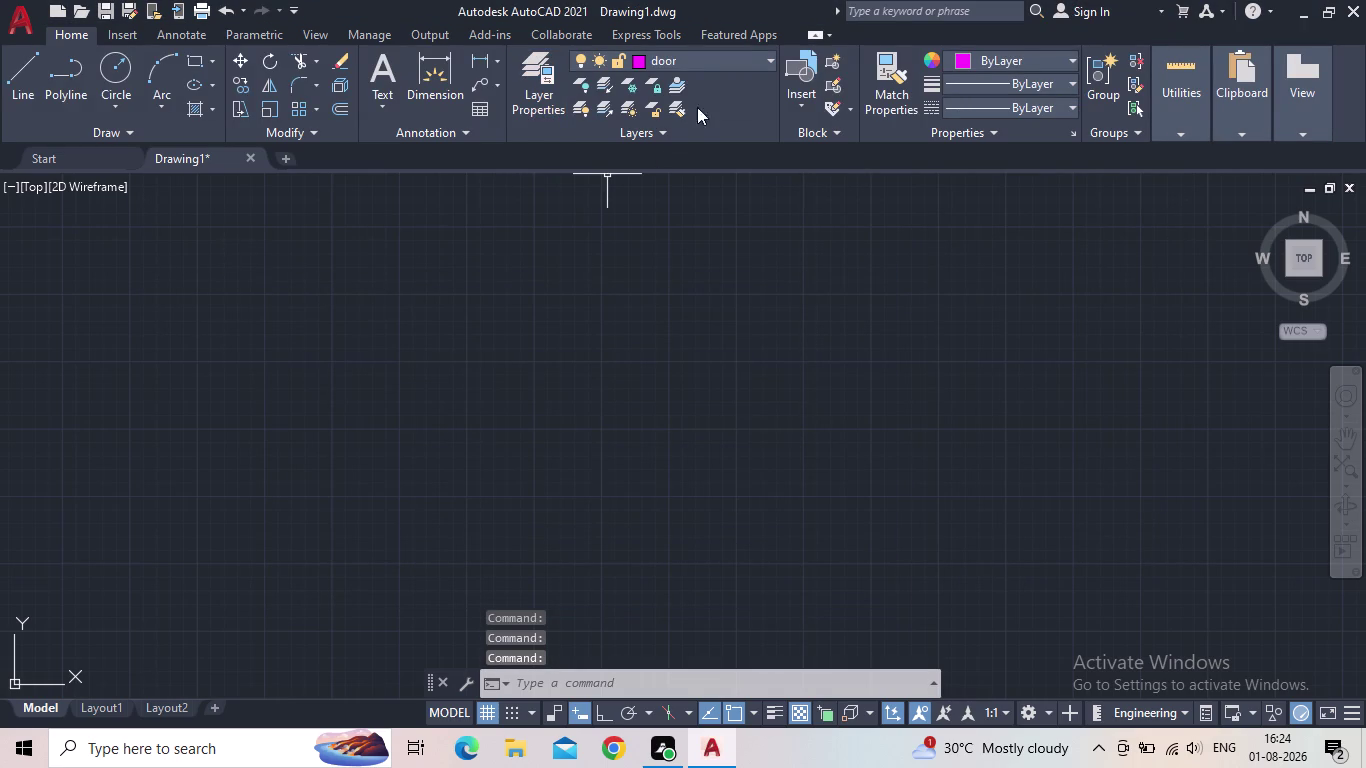
click(515, 103)
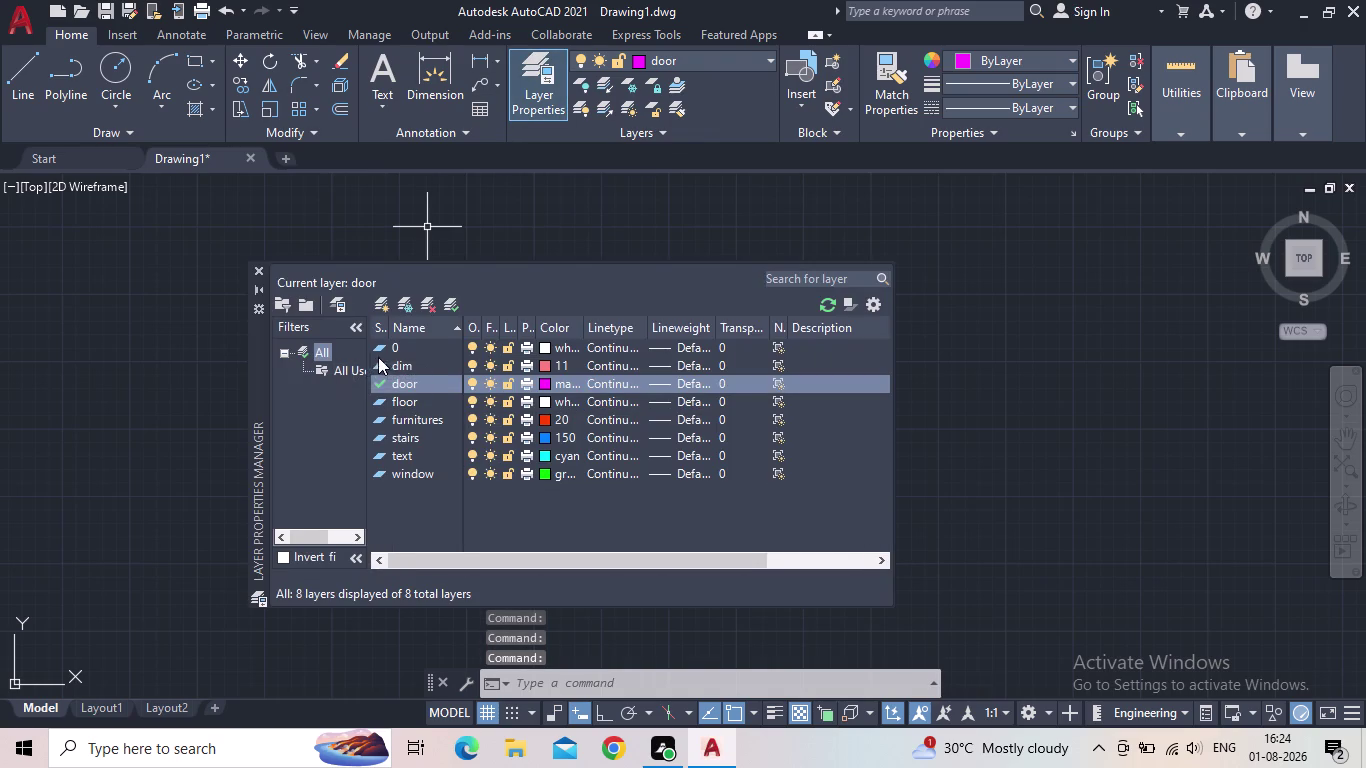
double_click(379, 401)
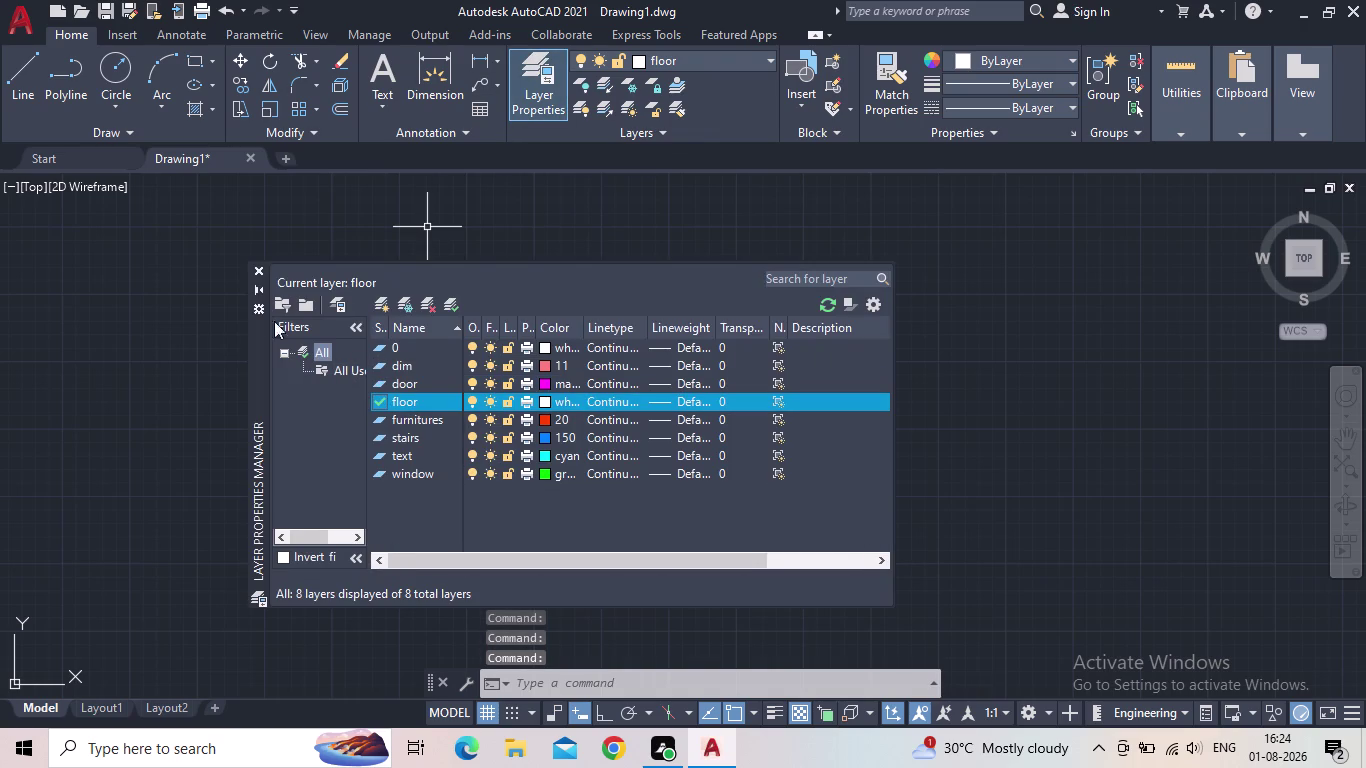
click(256, 272)
scroll(down, 3)
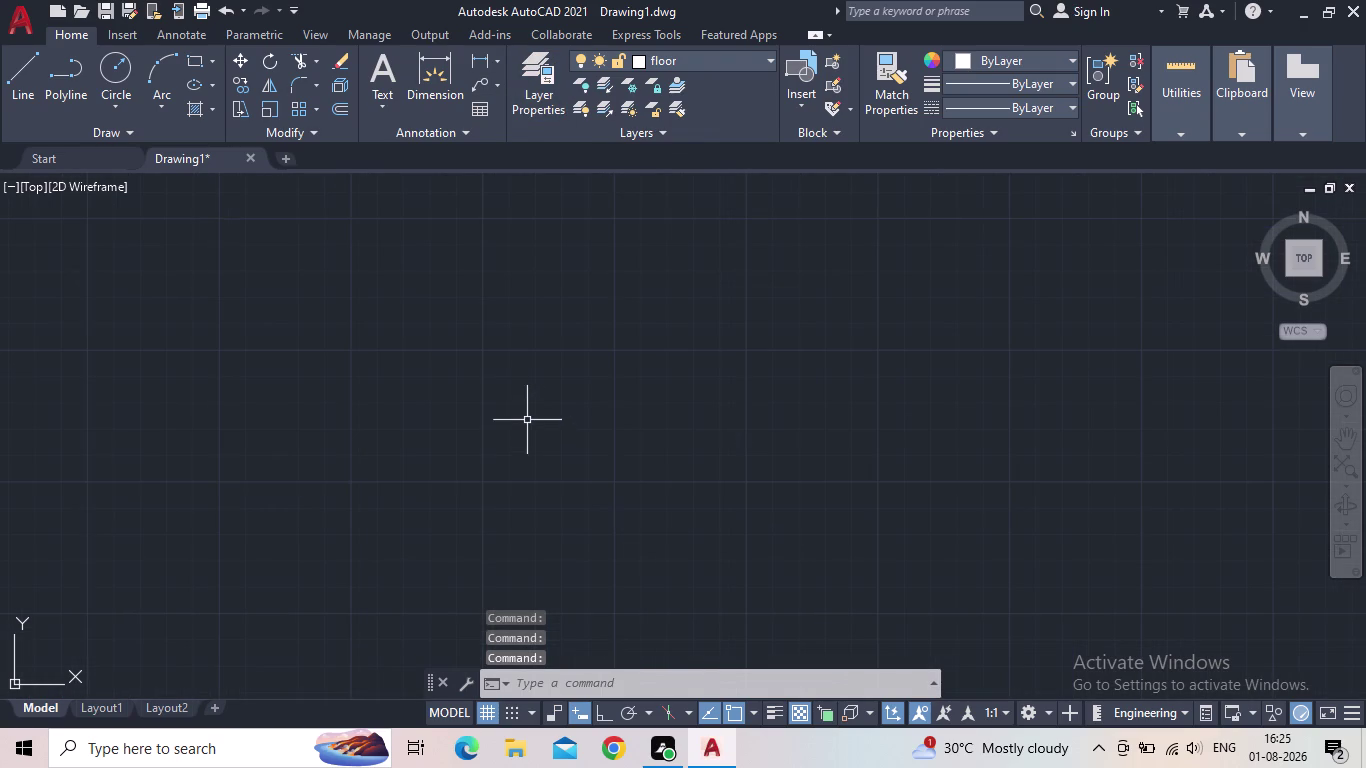
Place a vertical construction line with the XL command's Ver option.
text(xl)
key(Return)
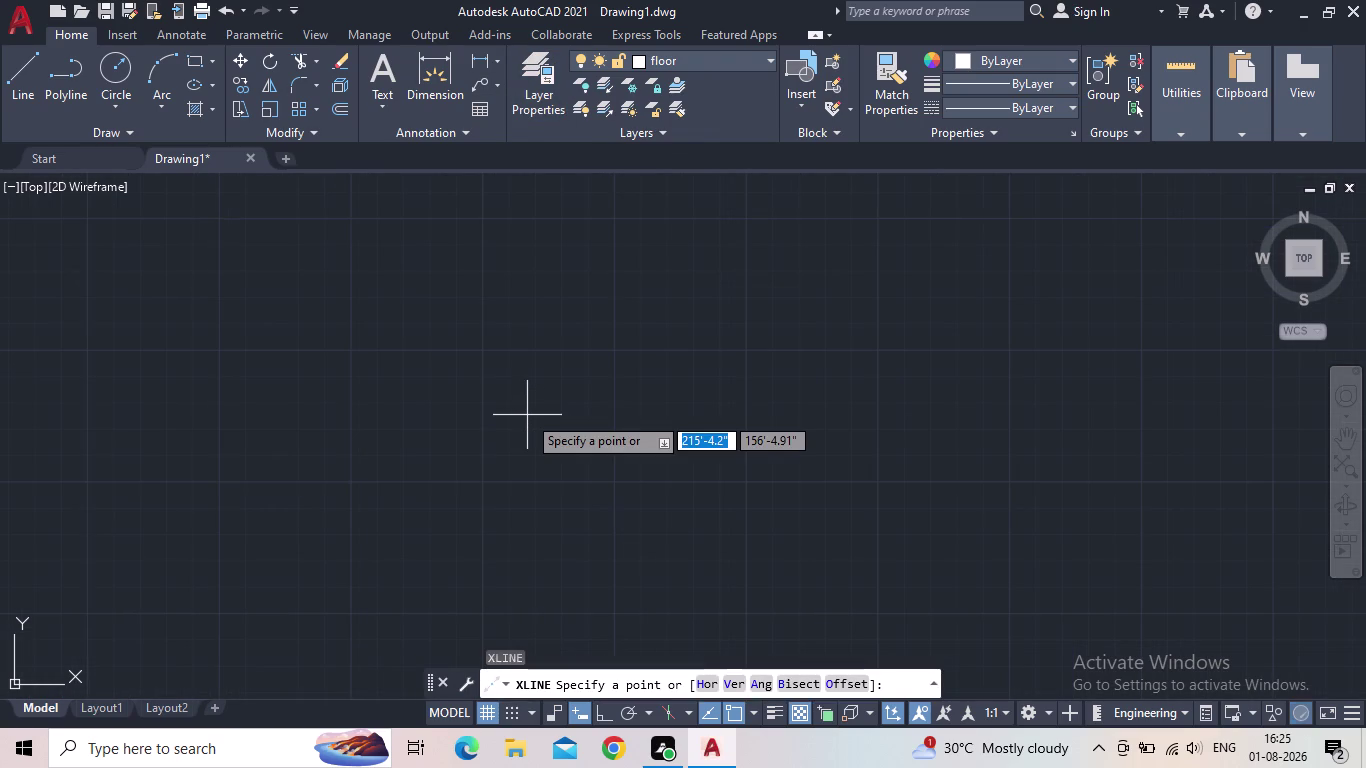
click(736, 679)
scroll(down, 3)
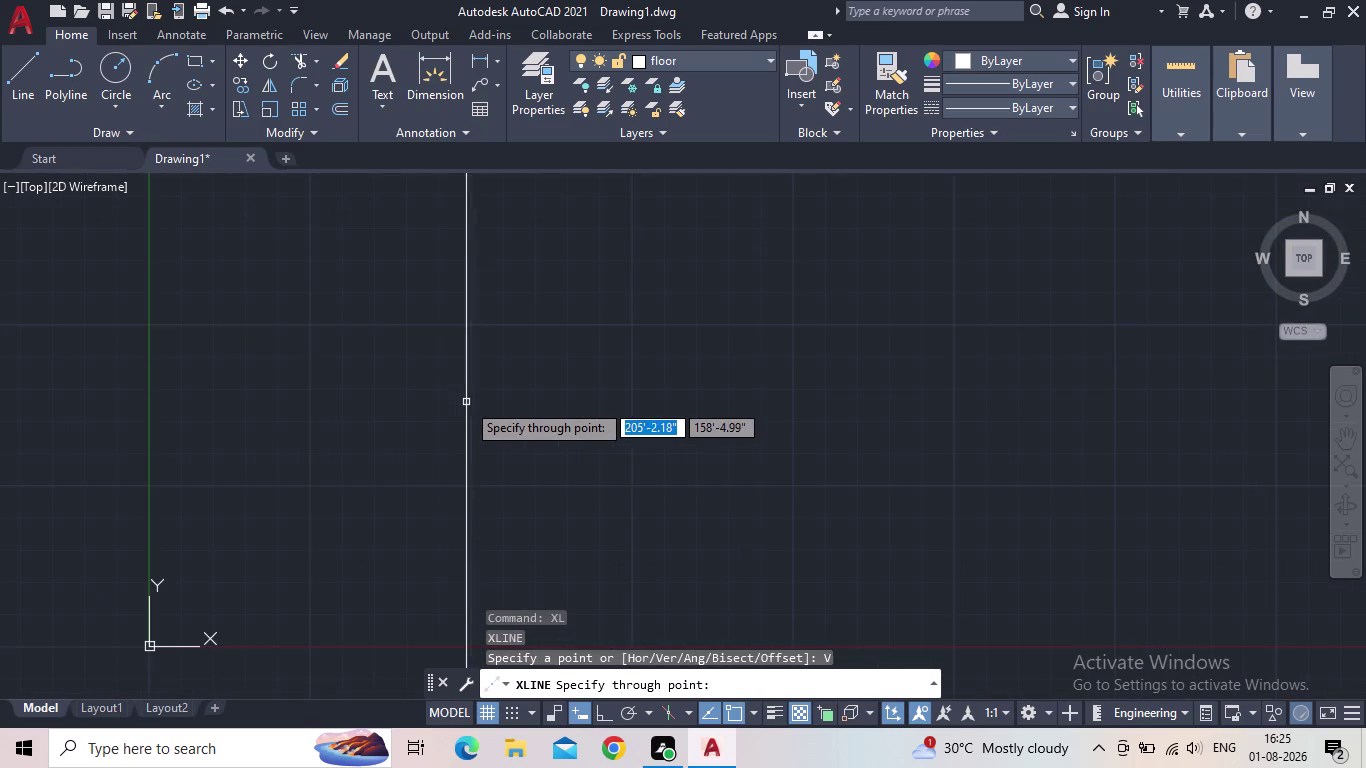
click(433, 393)
scroll(up, 3)
key(Escape)
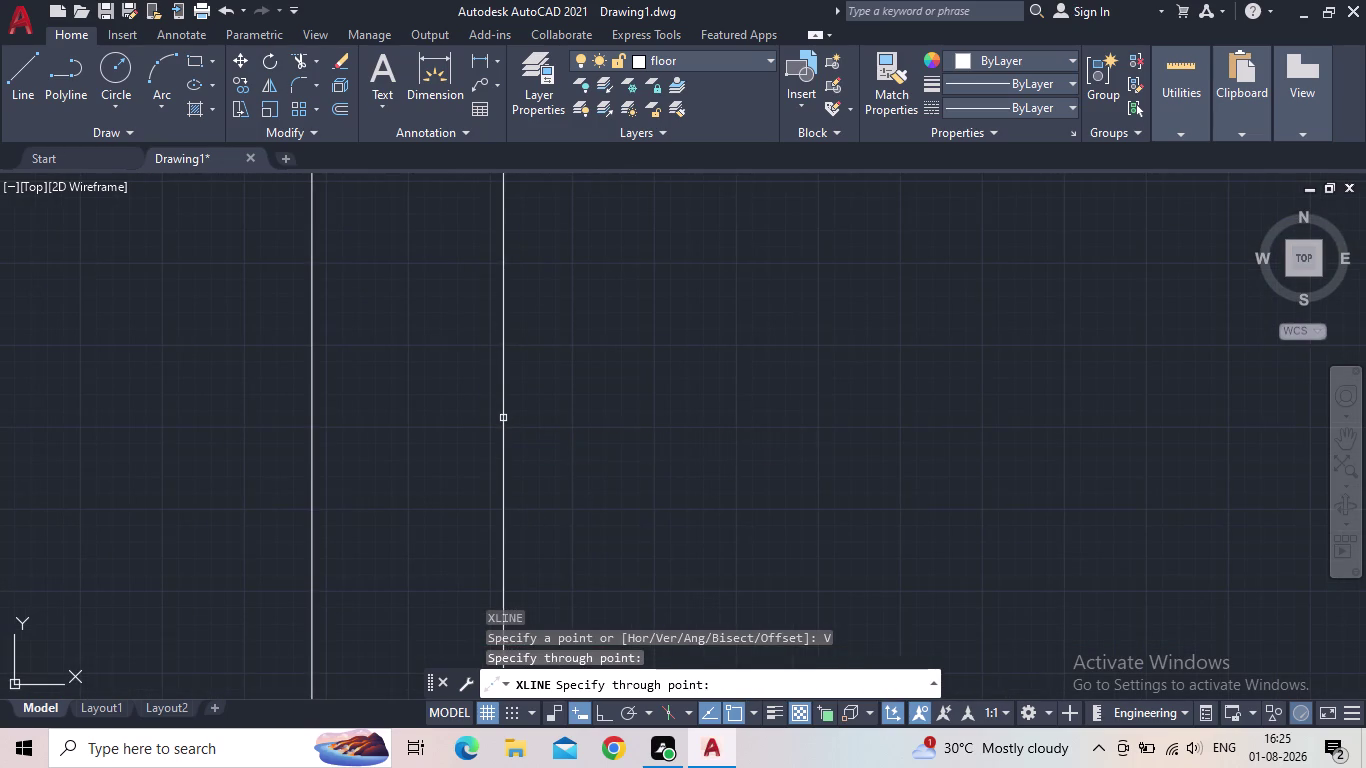
scroll(up, 3)
scroll(up, 3)
middle_drag(227, 397, 545, 432)
scroll(up, 3)
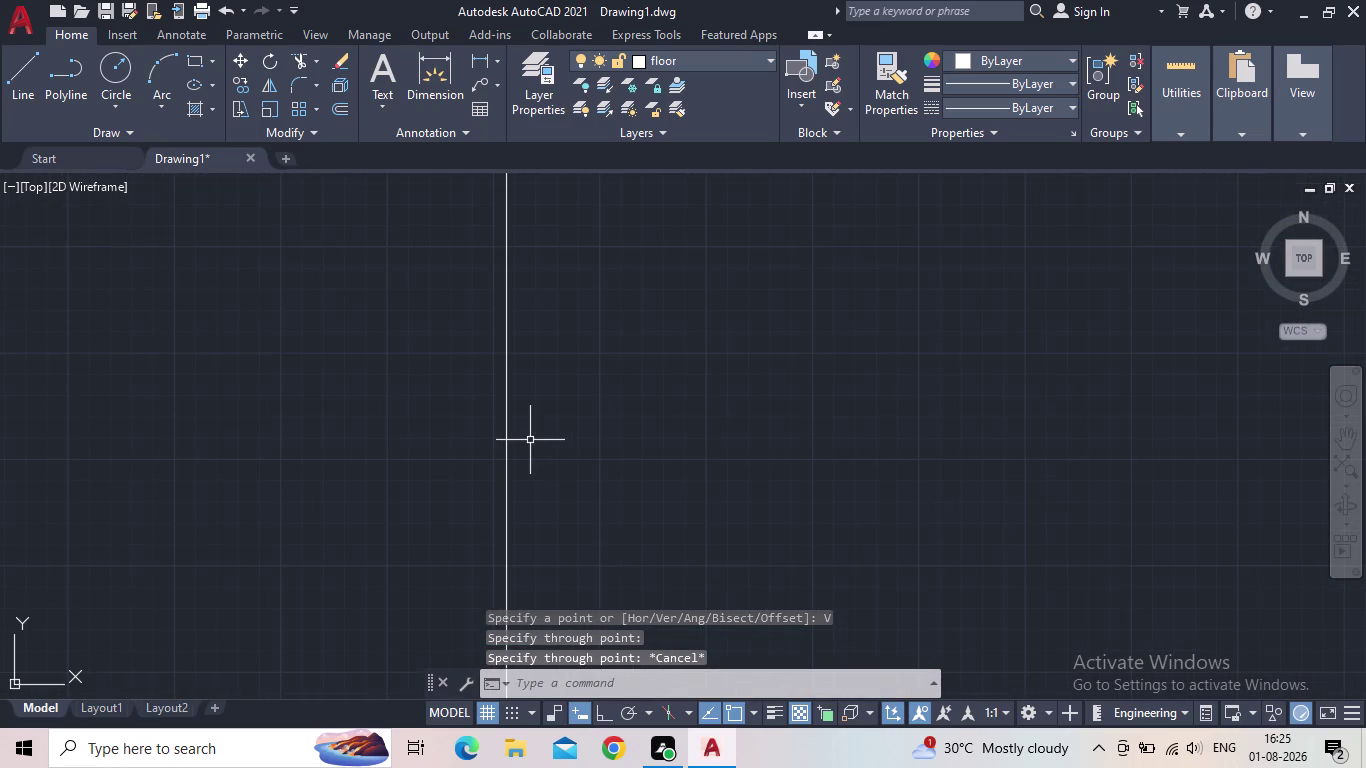
key(o)
key(Return)
Offset the vertical construction line 9" to one side, then cancel the command.
key(9)
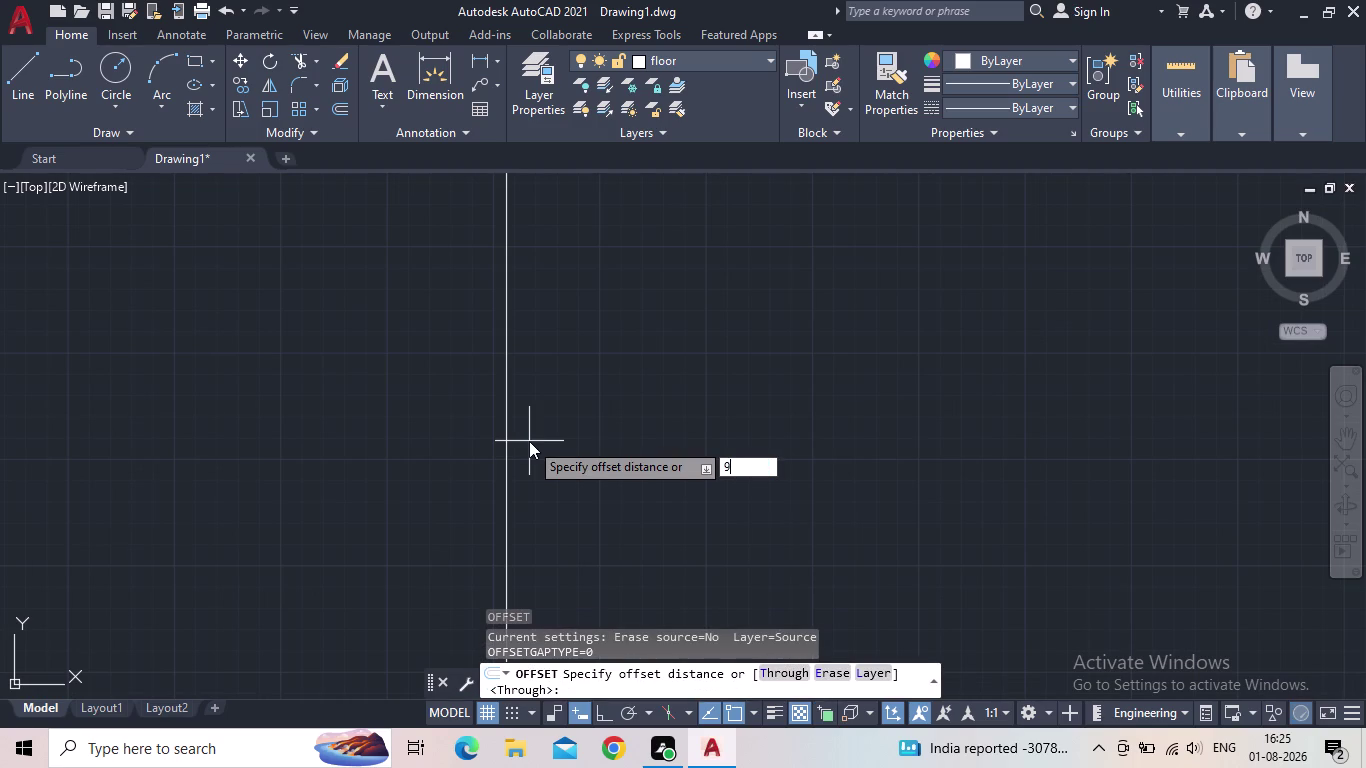
key(shift+quotedbl)
key(Return)
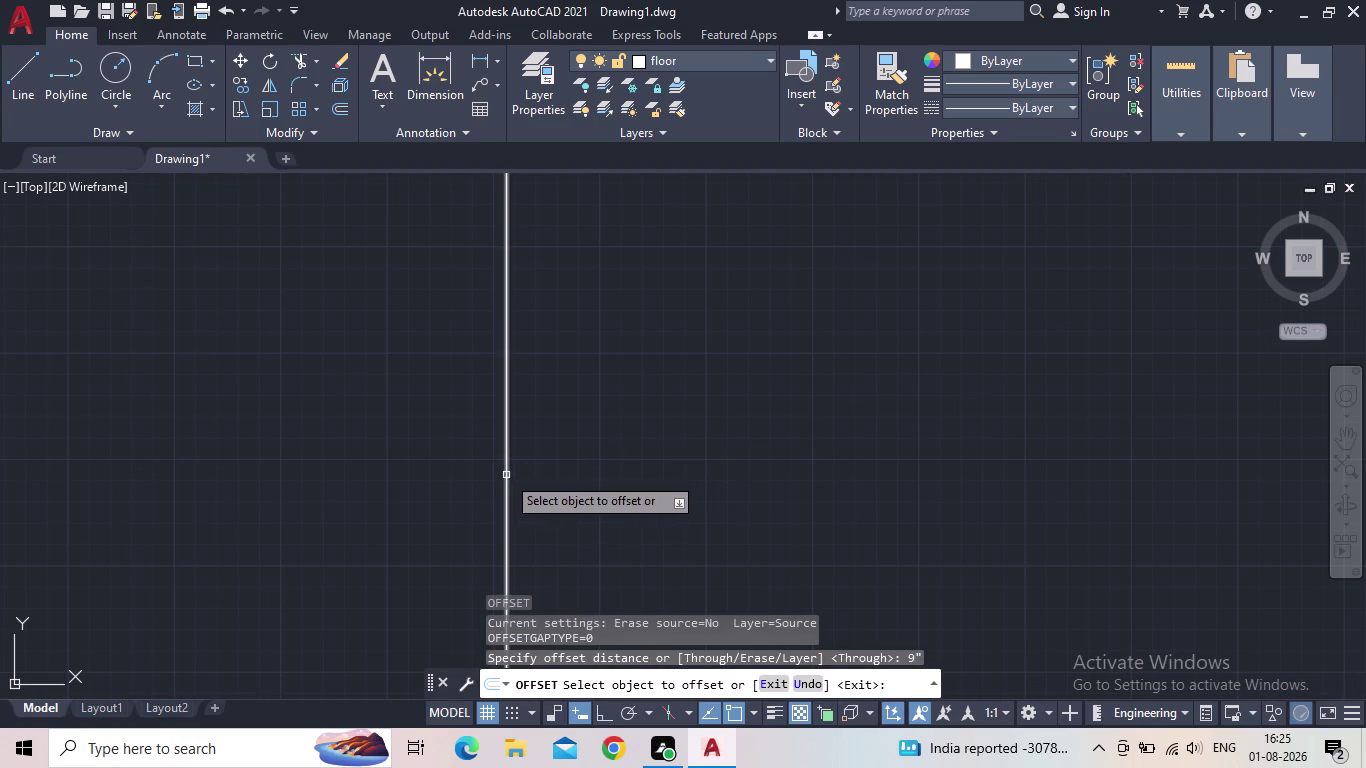
click(506, 475)
click(587, 450)
middle_drag(573, 453, 446, 454)
scroll(down, 3)
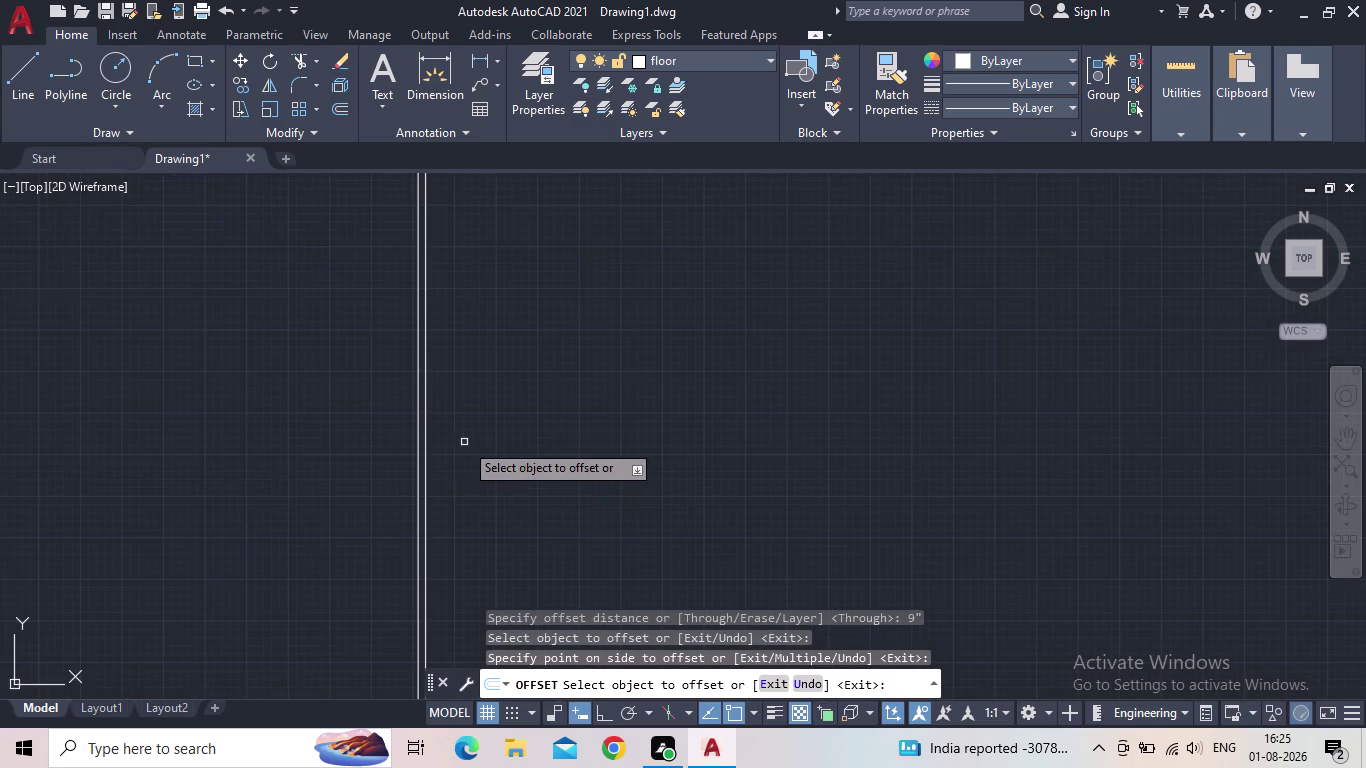
middle_drag(464, 444, 436, 466)
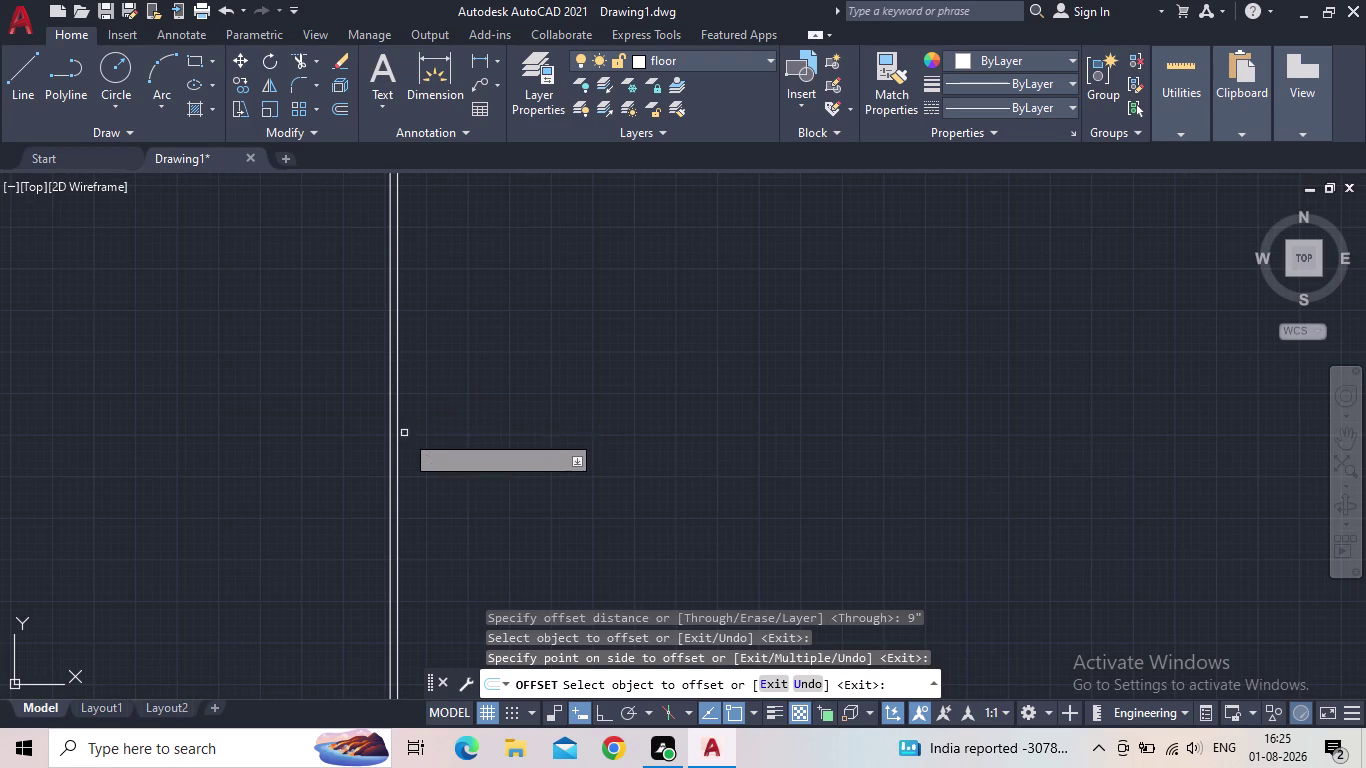
middle_drag(404, 432, 293, 465)
scroll(down, 3)
scroll(up, 3)
scroll(up, 3)
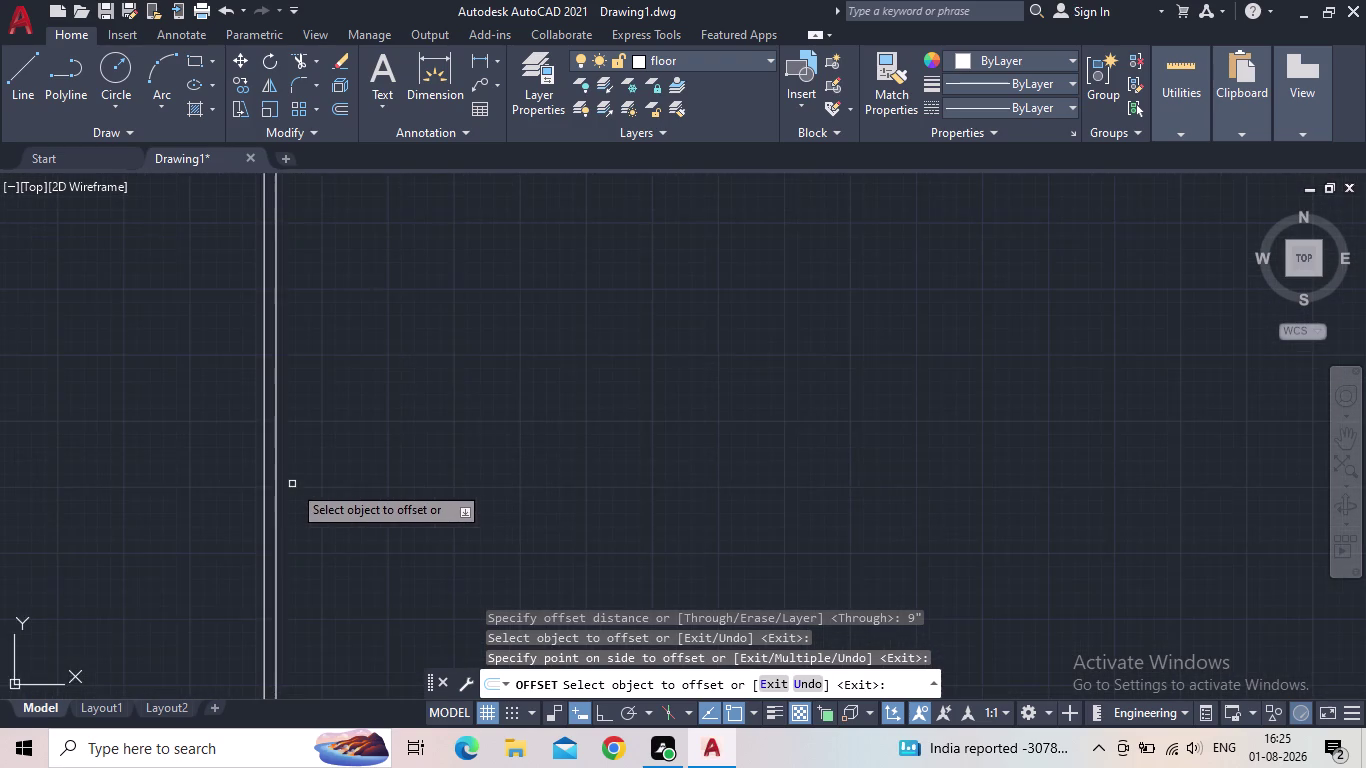
middle_drag(304, 481, 294, 481)
scroll(up, 3)
text(xl)
key(Return)
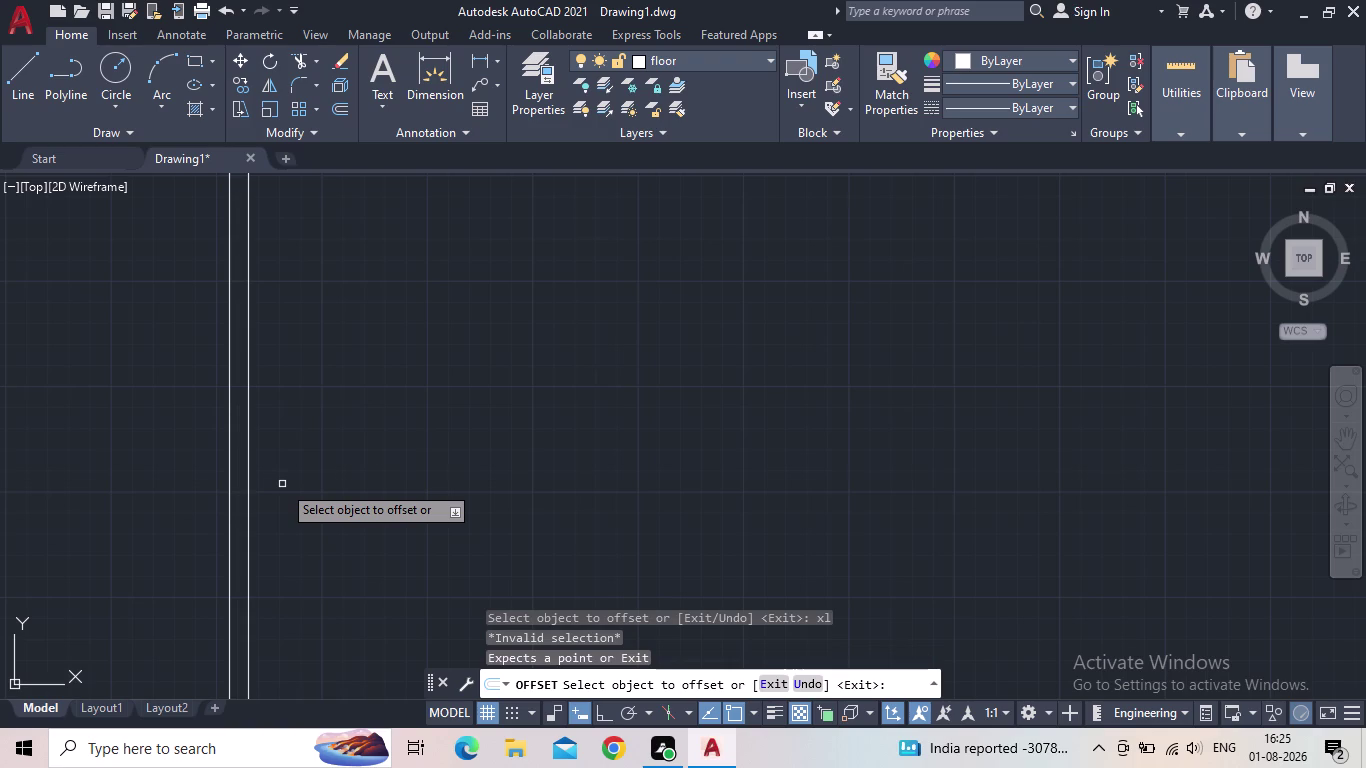
key(Escape)
key(Escape)
Place a horizontal construction line with XL's Hor option across both verticals.
text(x)
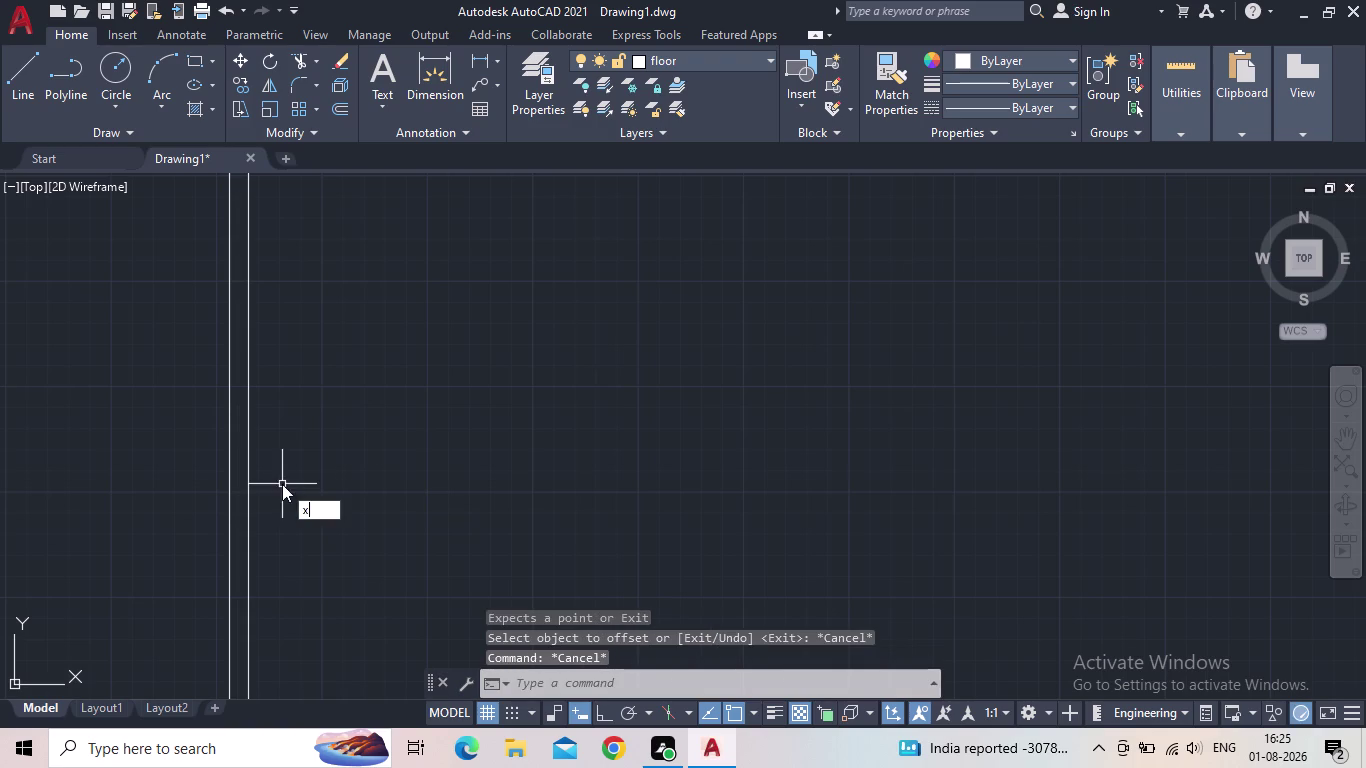
text(l)
key(Return)
text(h)
key(space)
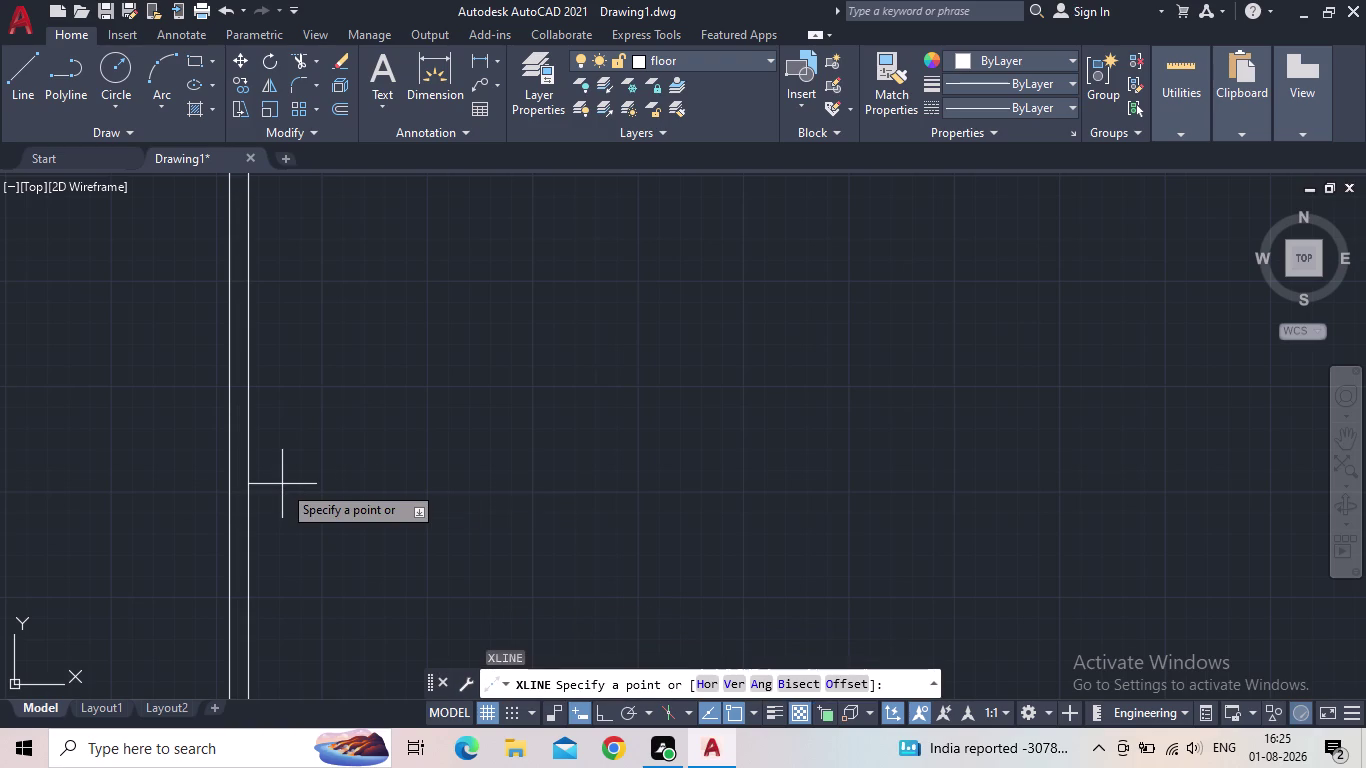
click(282, 483)
key(Escape)
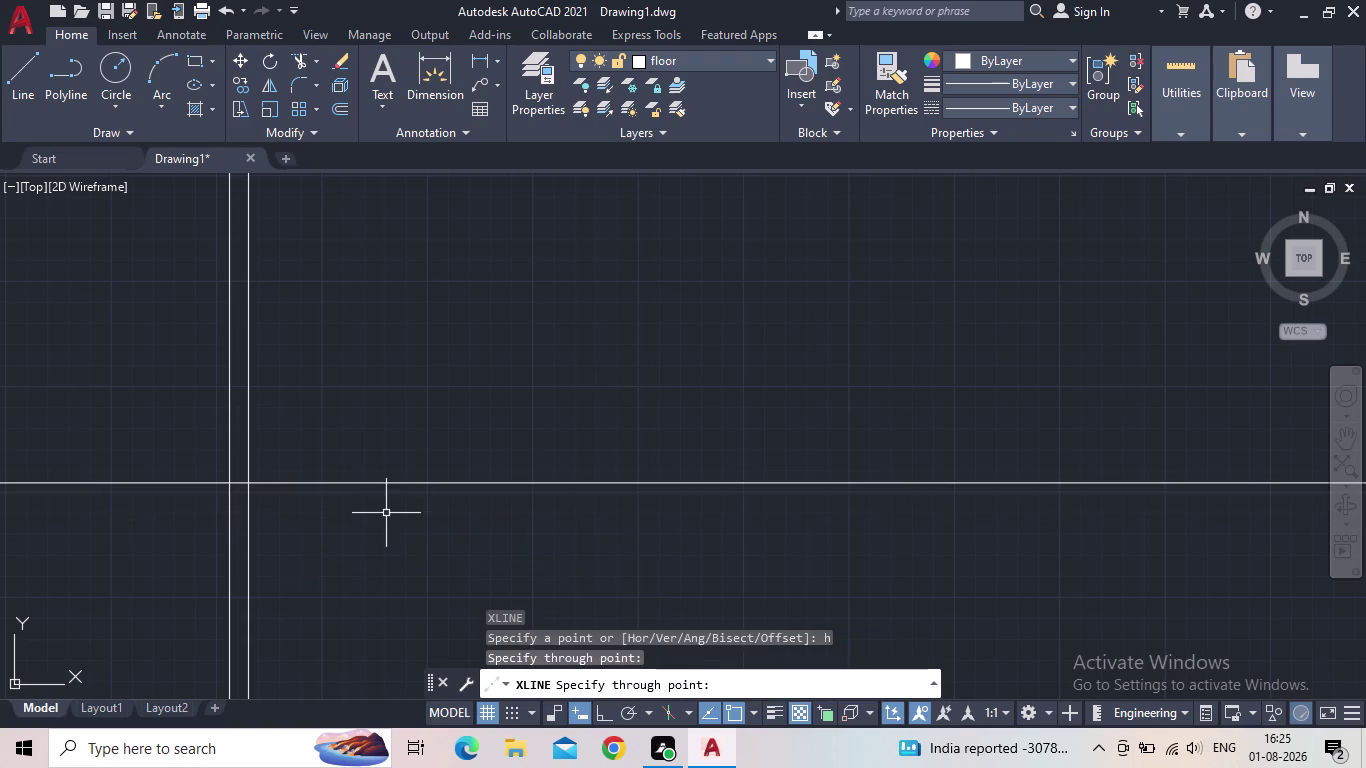
scroll(up, 3)
scroll(down, 3)
scroll(down, 3)
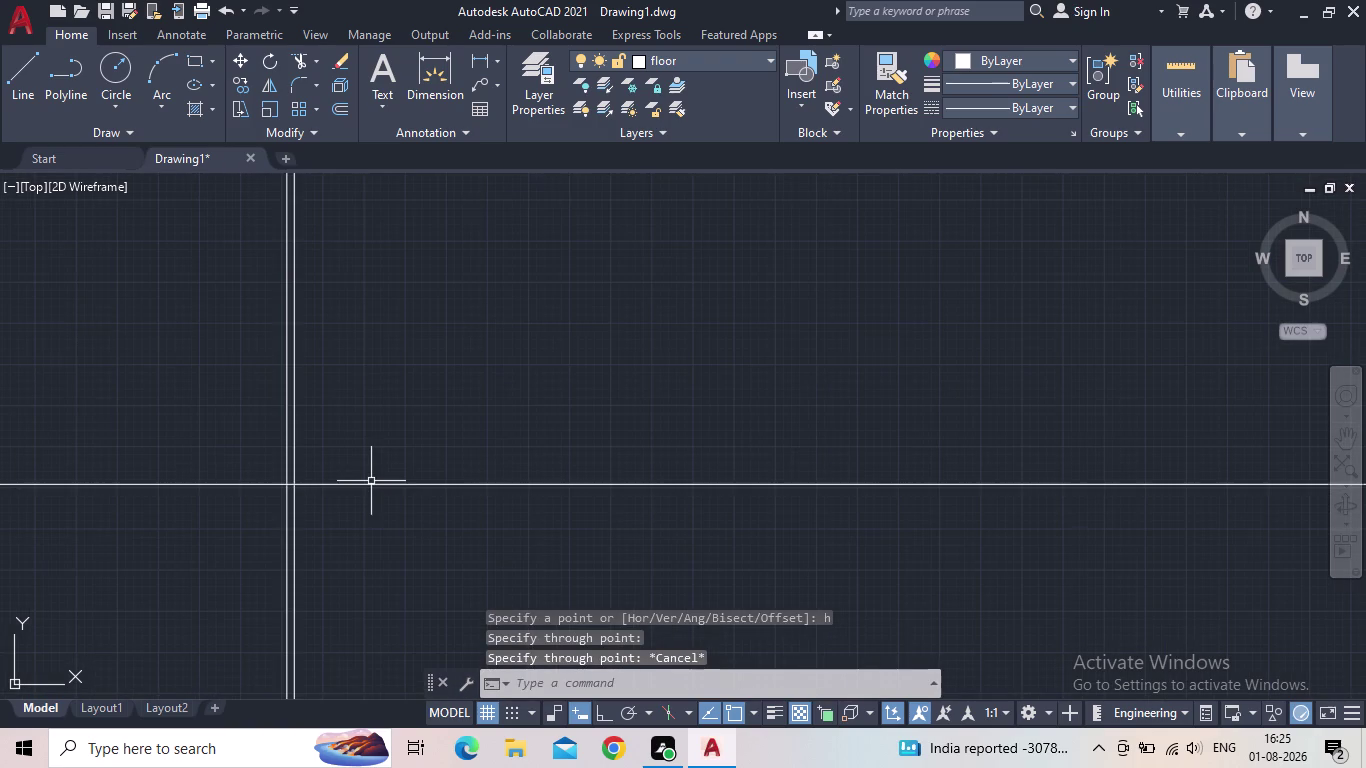
scroll(up, 3)
key(o)
key(Return)
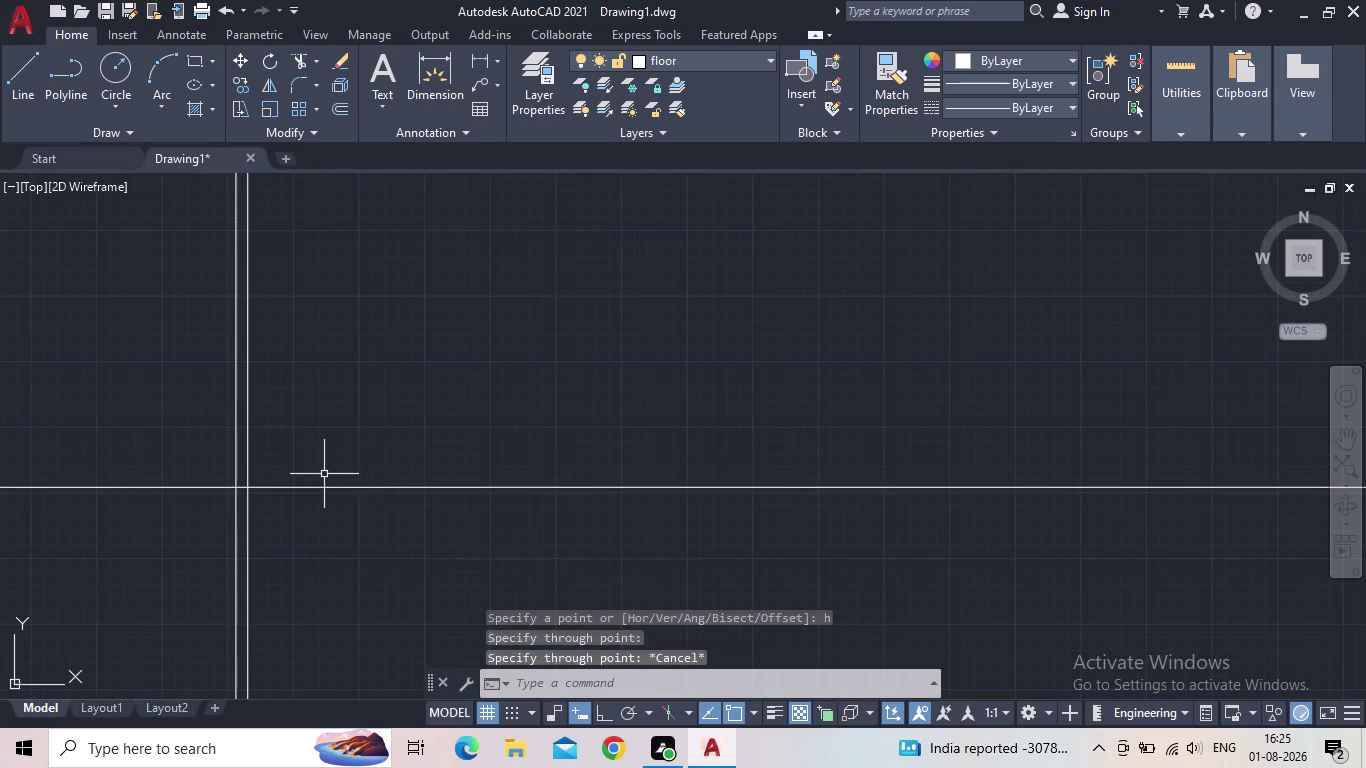
Offset the bottom horizontal line 9" upward to double the bottom wall.
key(9)
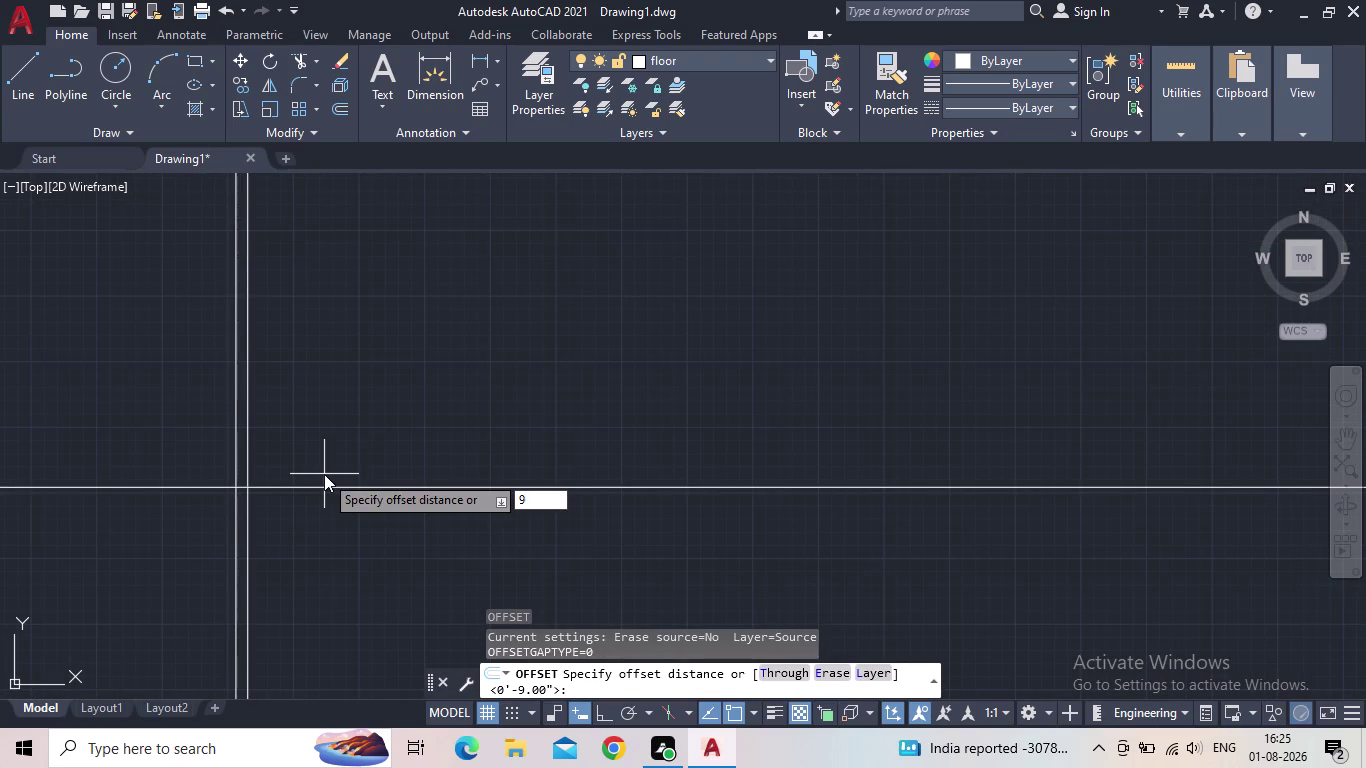
key(shift+quotedbl)
key(Return)
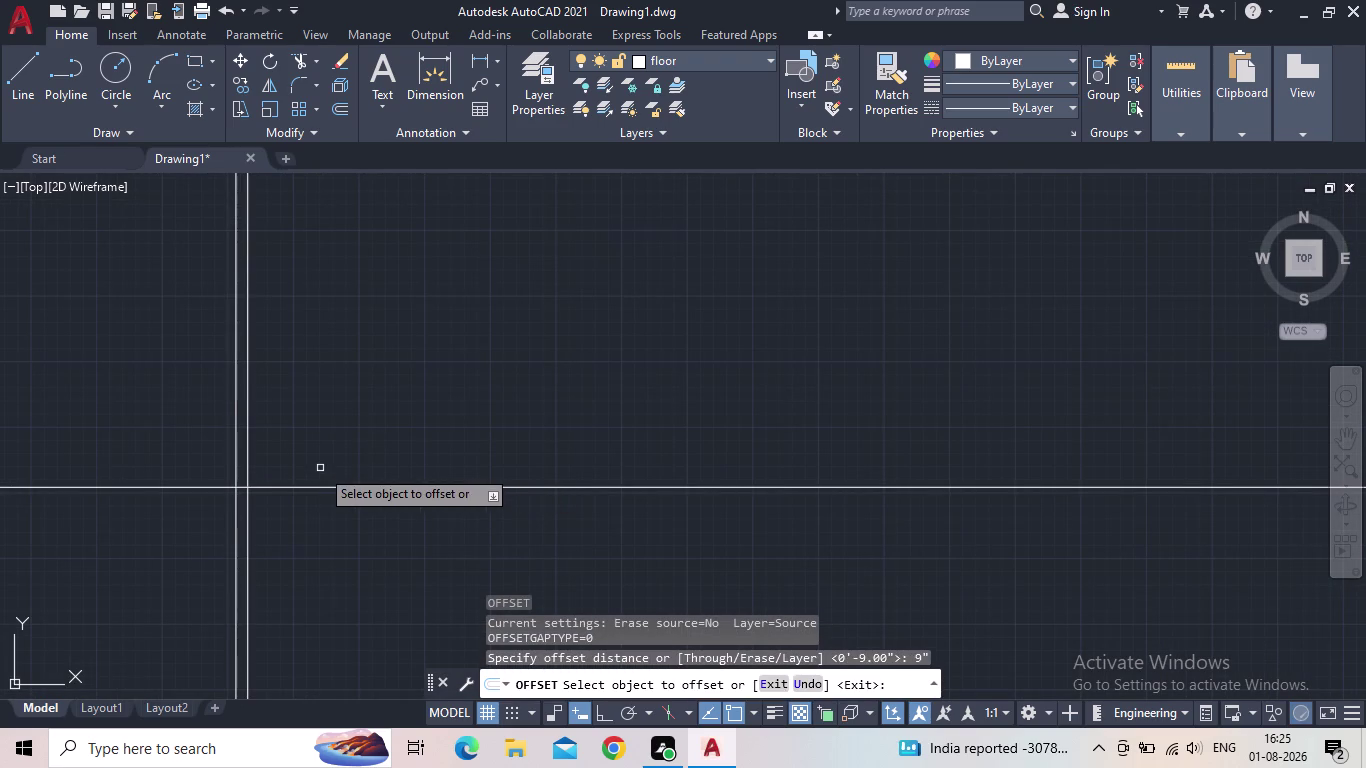
click(286, 489)
click(323, 415)
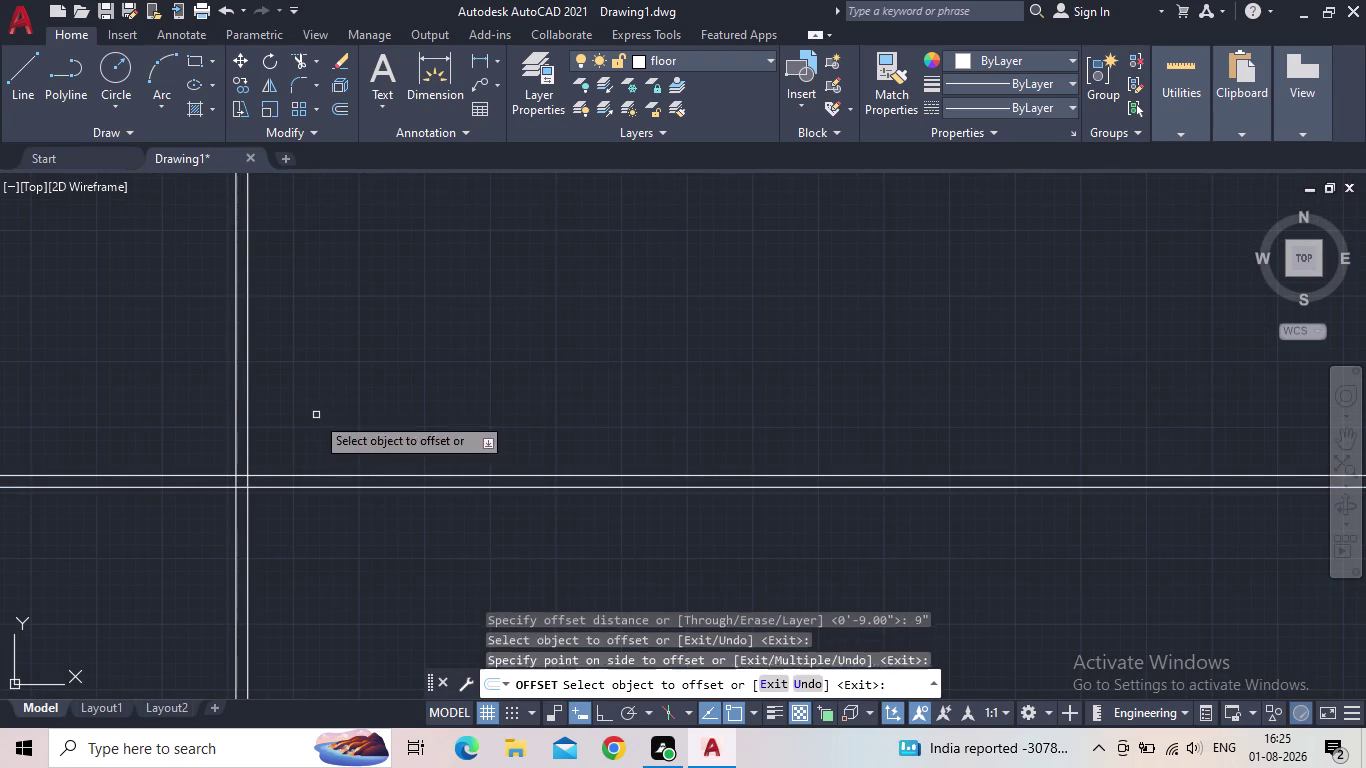
key(Escape)
scroll(down, 3)
middle_drag(305, 413, 280, 464)
scroll(up, 3)
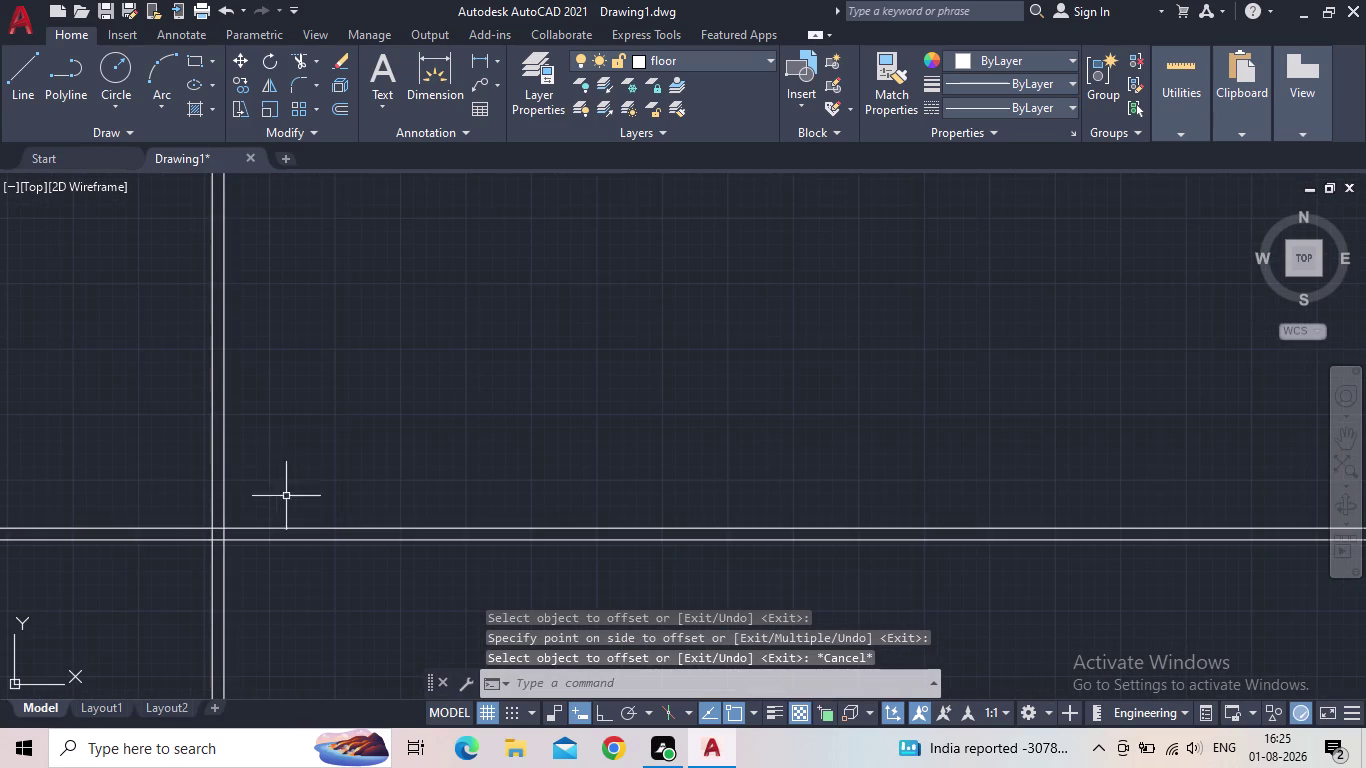
click(367, 521)
Start a 40' offset of the bottom horizontal line, then cancel it.
key(o)
key(Return)
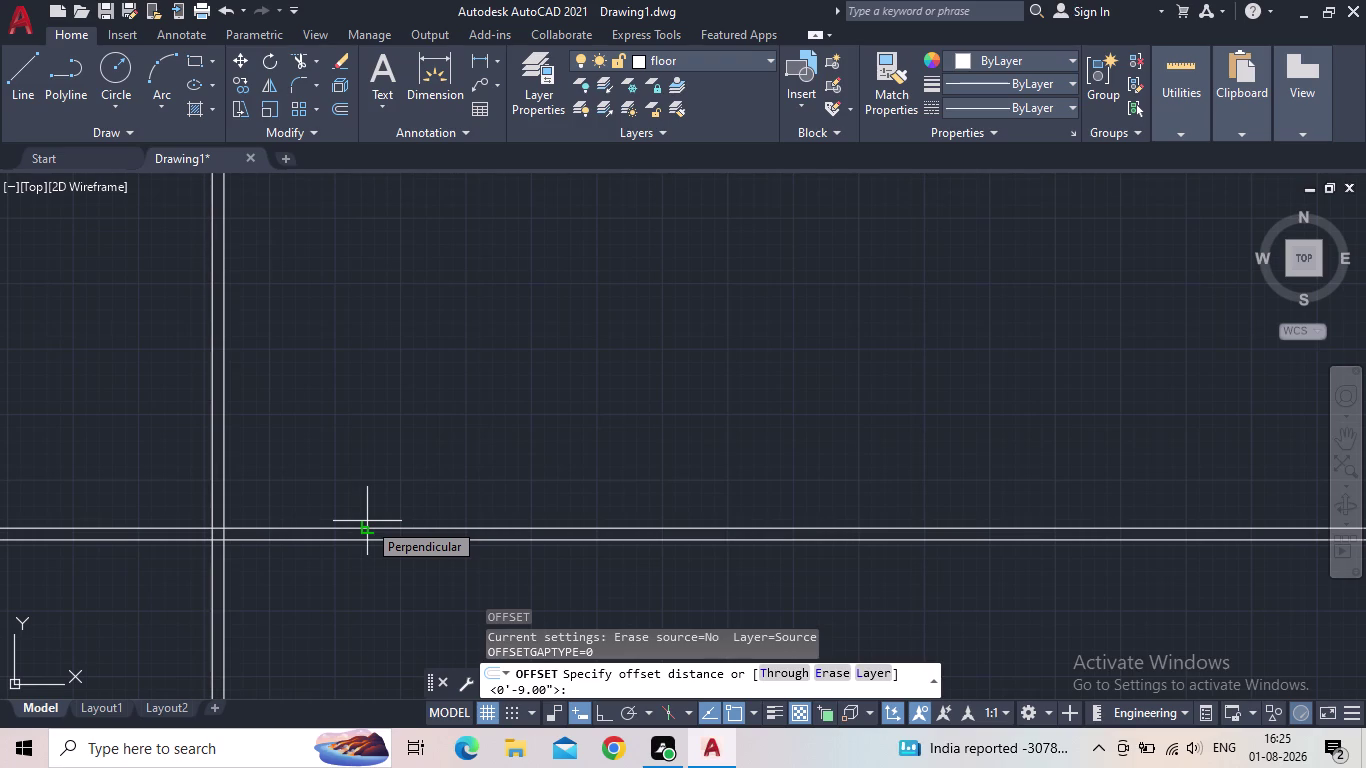
text(40)
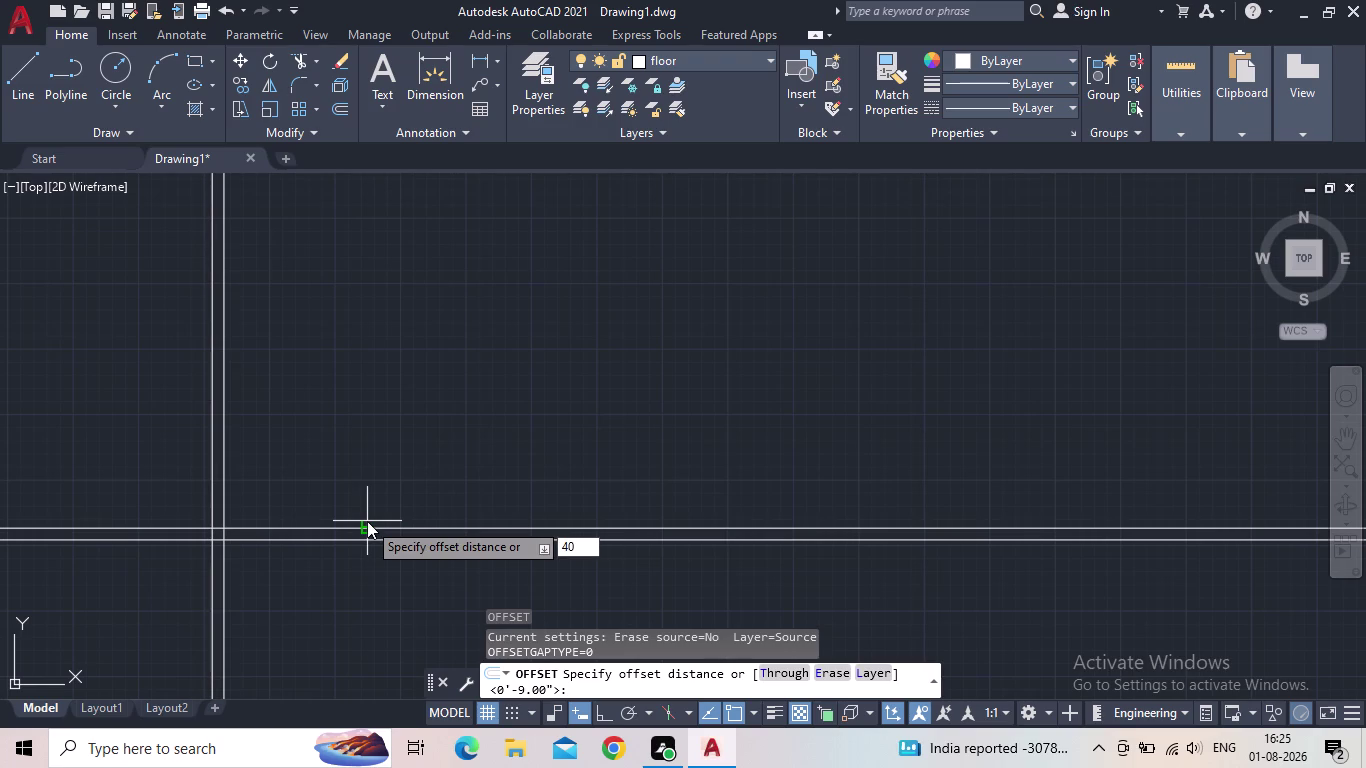
key(apostrophe)
key(Return)
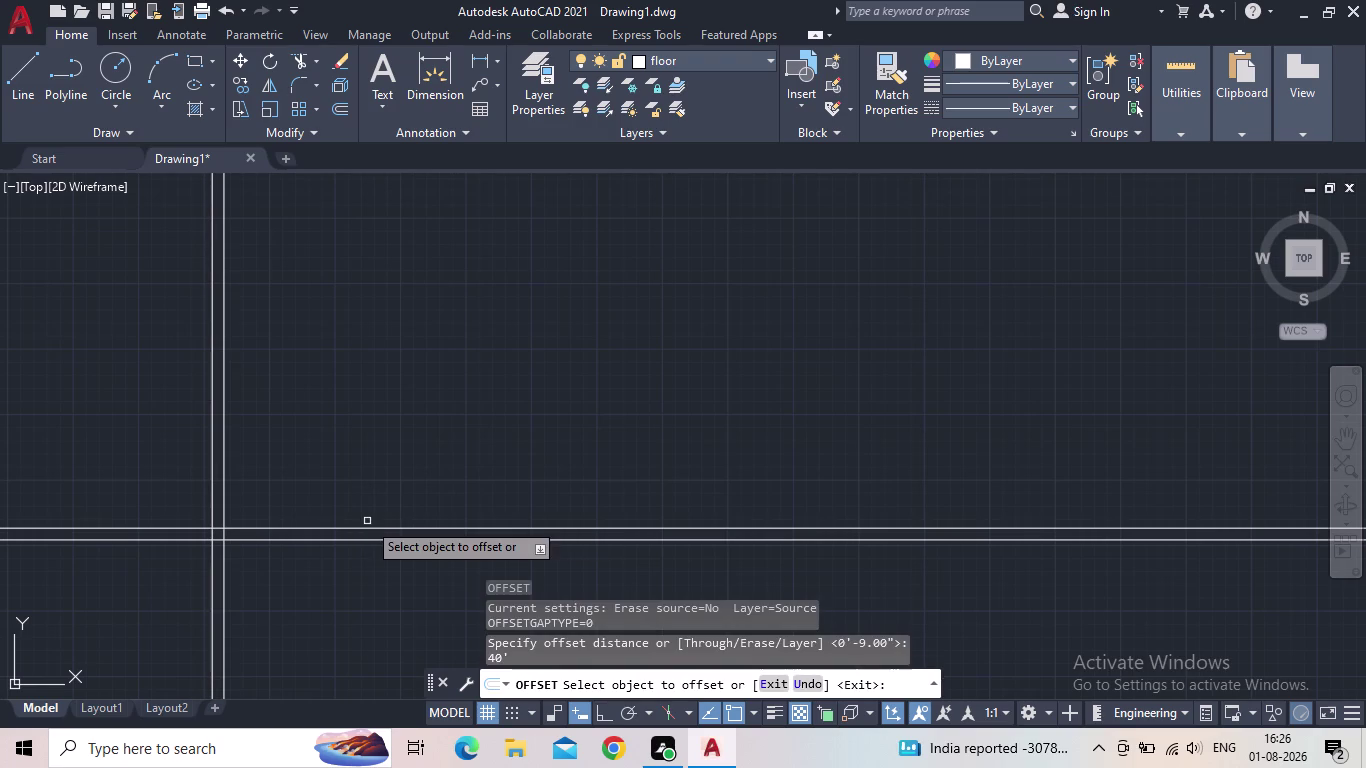
click(368, 541)
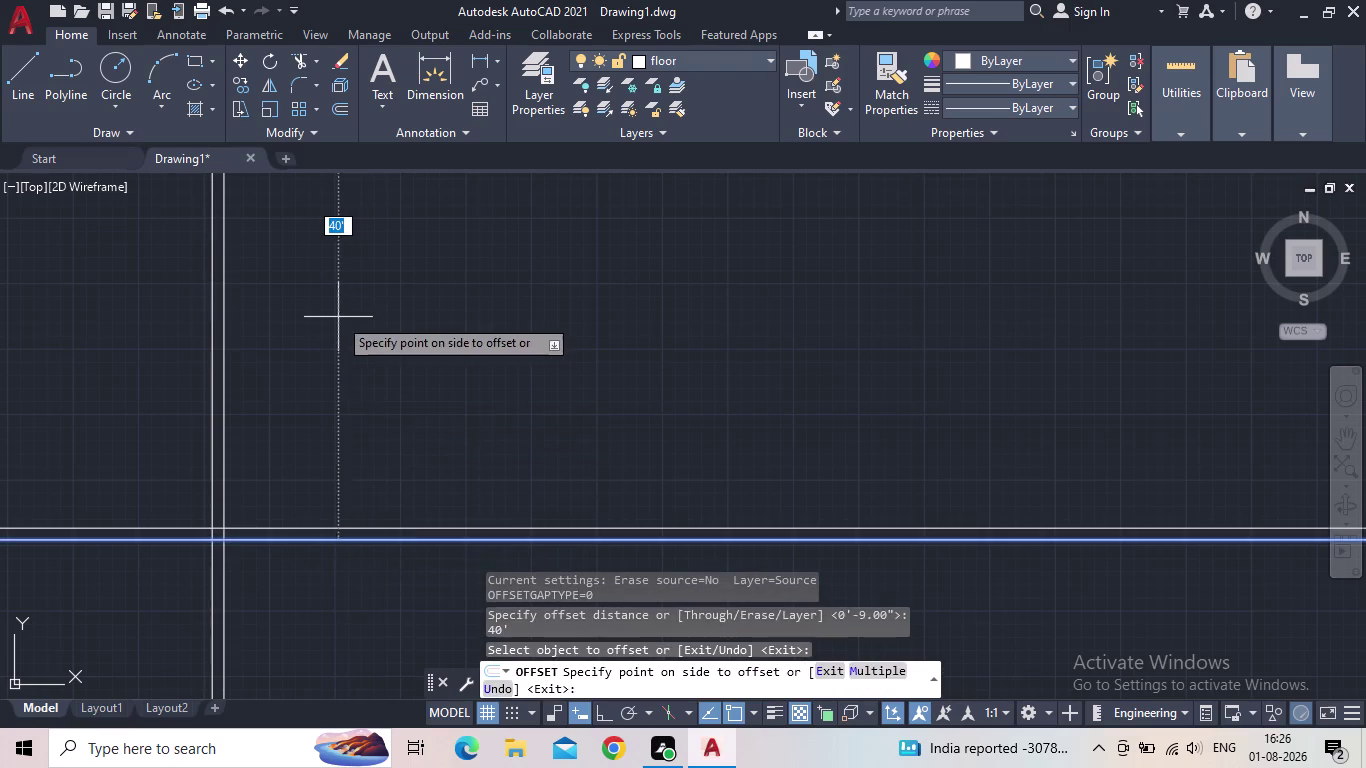
middle_drag(360, 336, 292, 412)
scroll(down, 3)
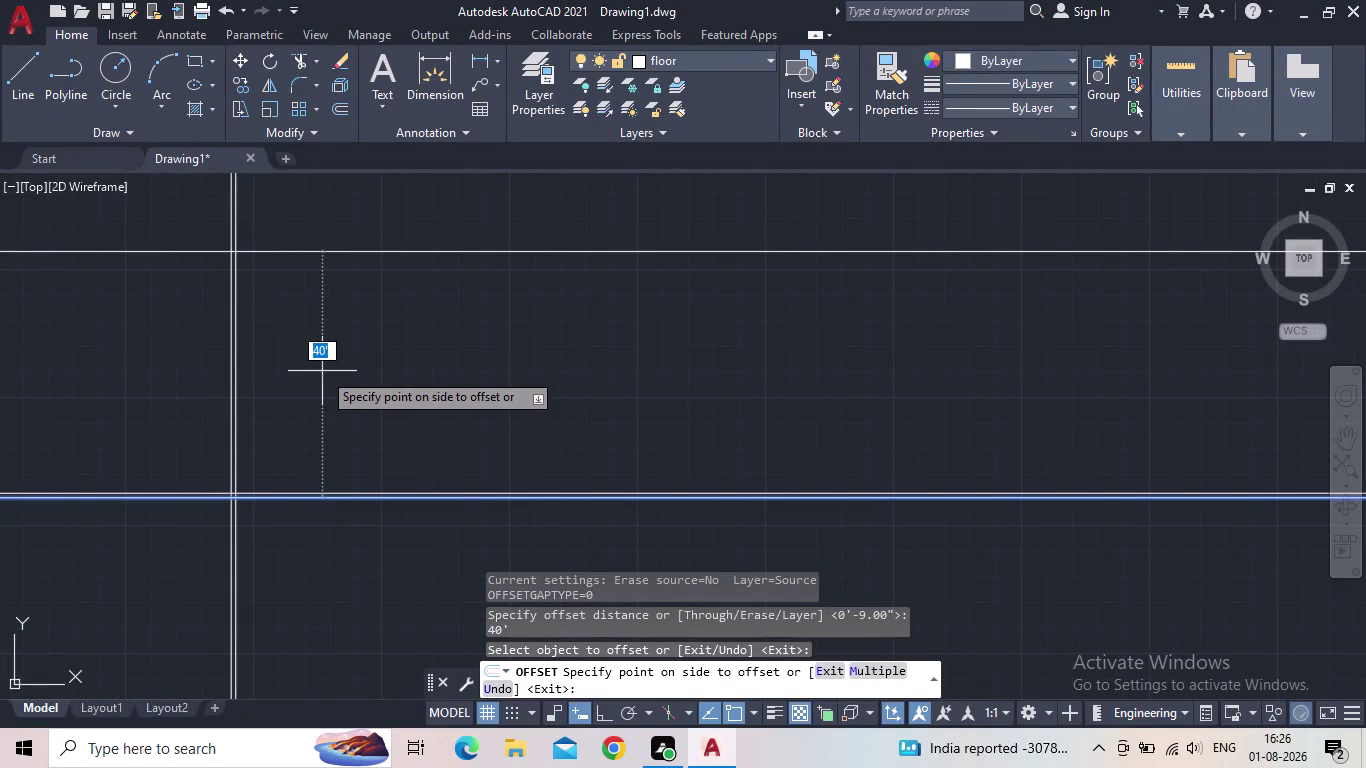
key(Escape)
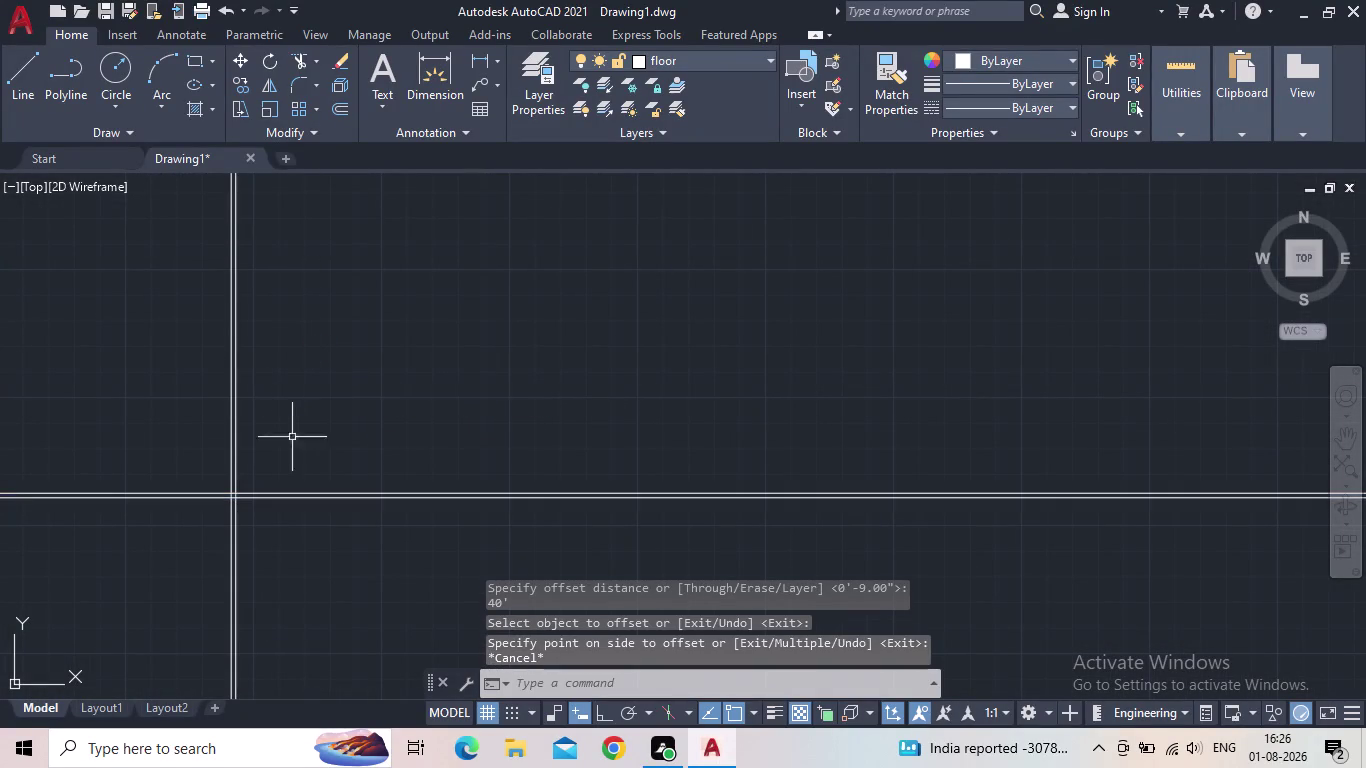
Offset the bottom line 40' upward, reusing the previous distance, for the top wall.
key(o)
key(Return)
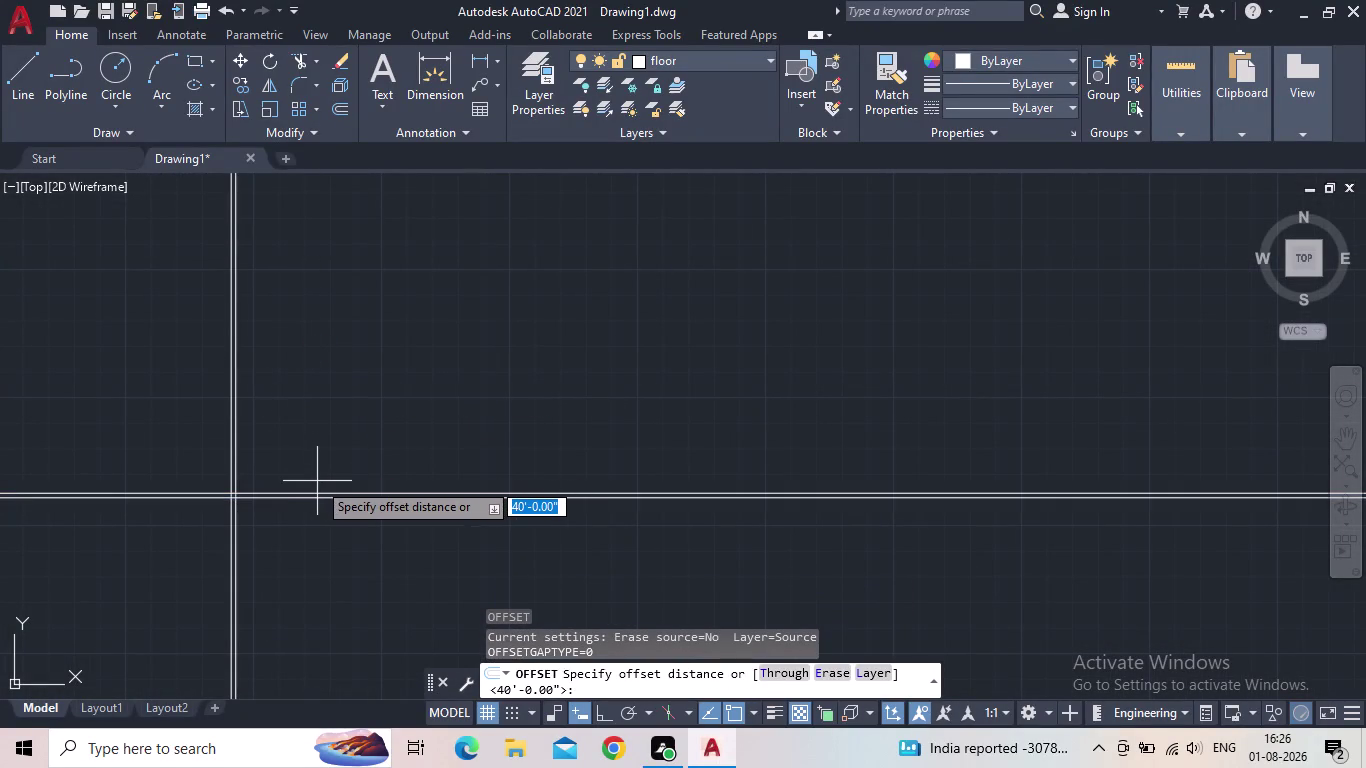
key(Return)
click(302, 492)
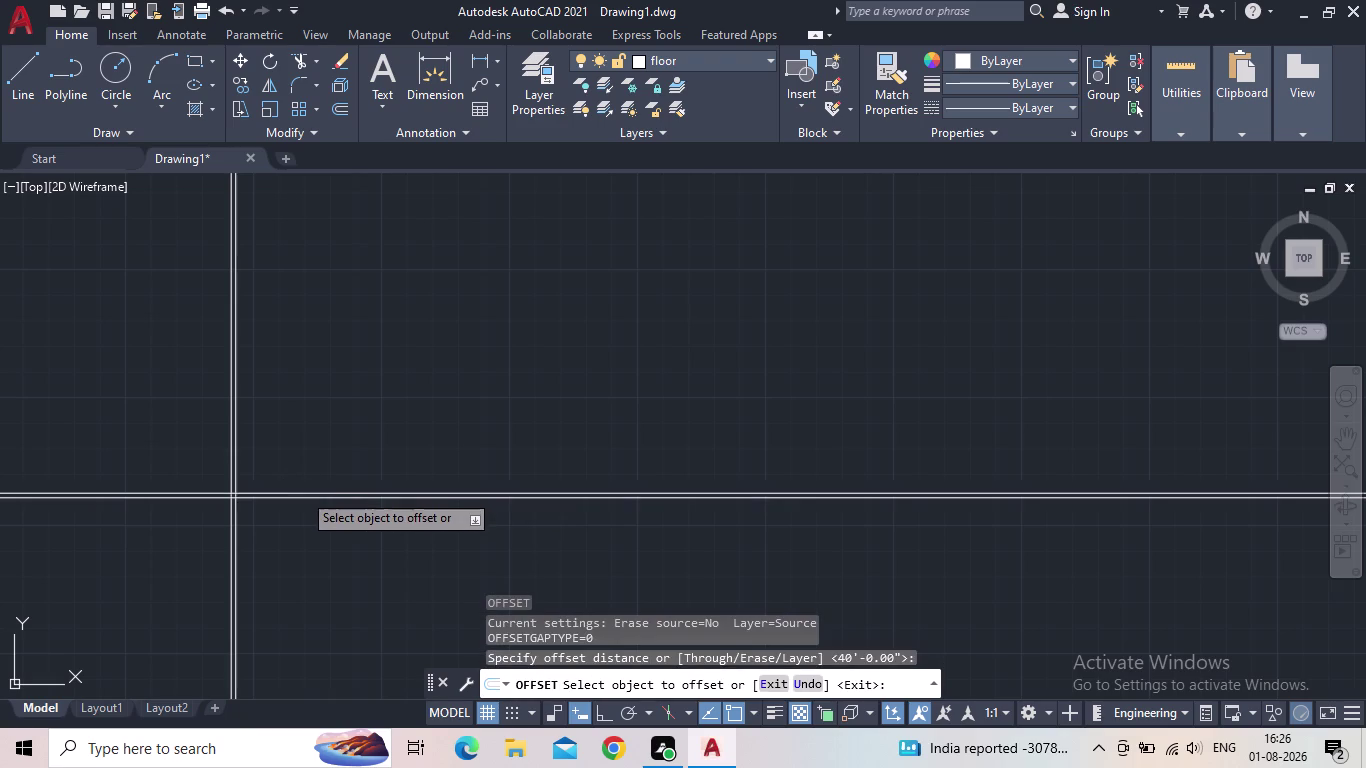
click(305, 263)
key(Escape)
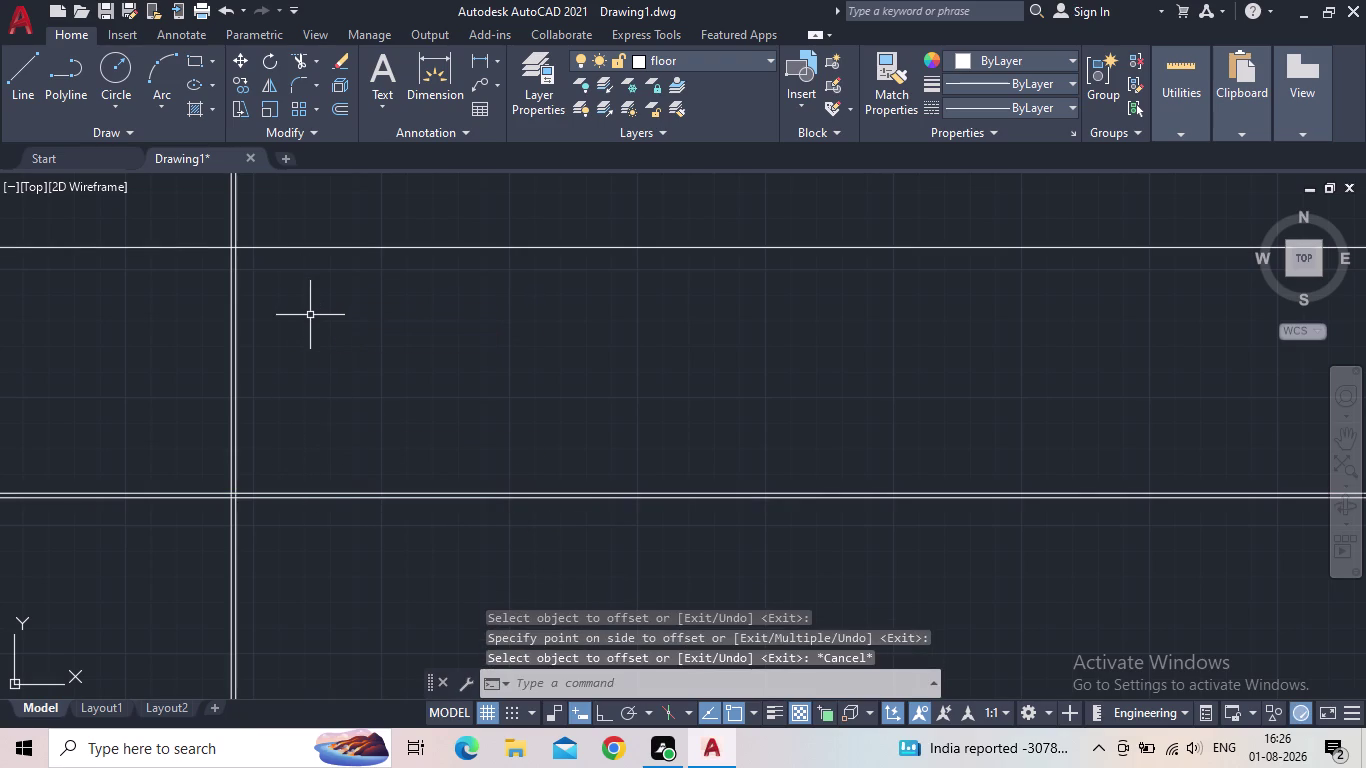
Offset the top horizontal line 9" to double the top wall.
key(o)
key(Return)
text(9)
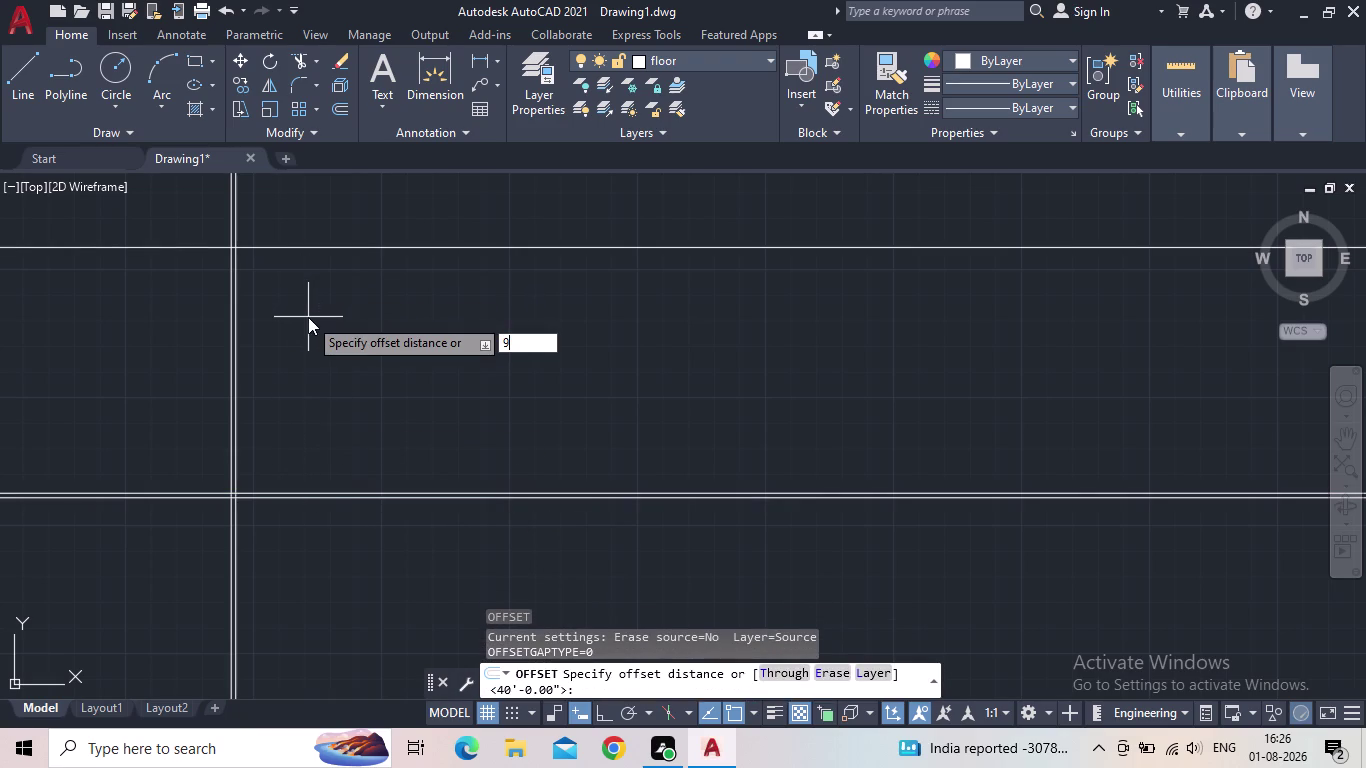
text(")
key(Return)
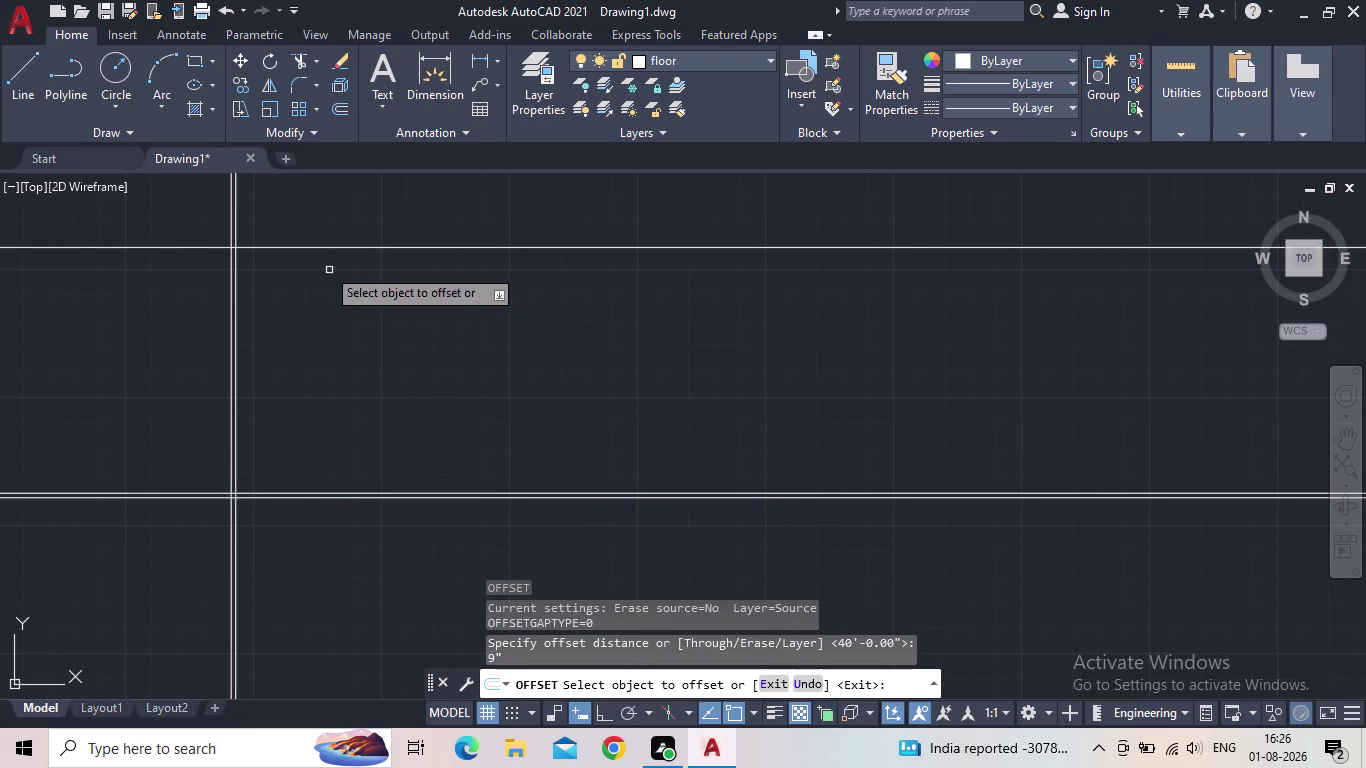
click(327, 247)
click(352, 213)
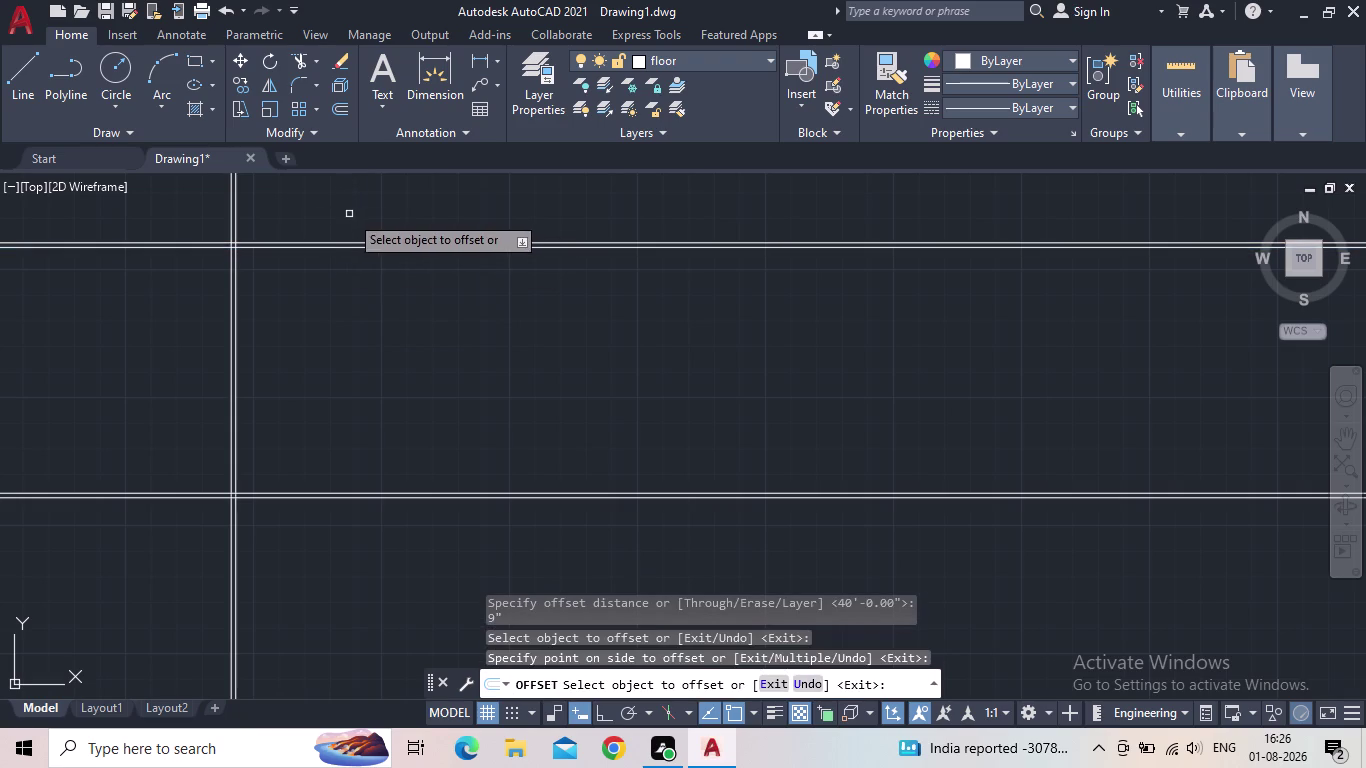
key(Escape)
scroll(up, 3)
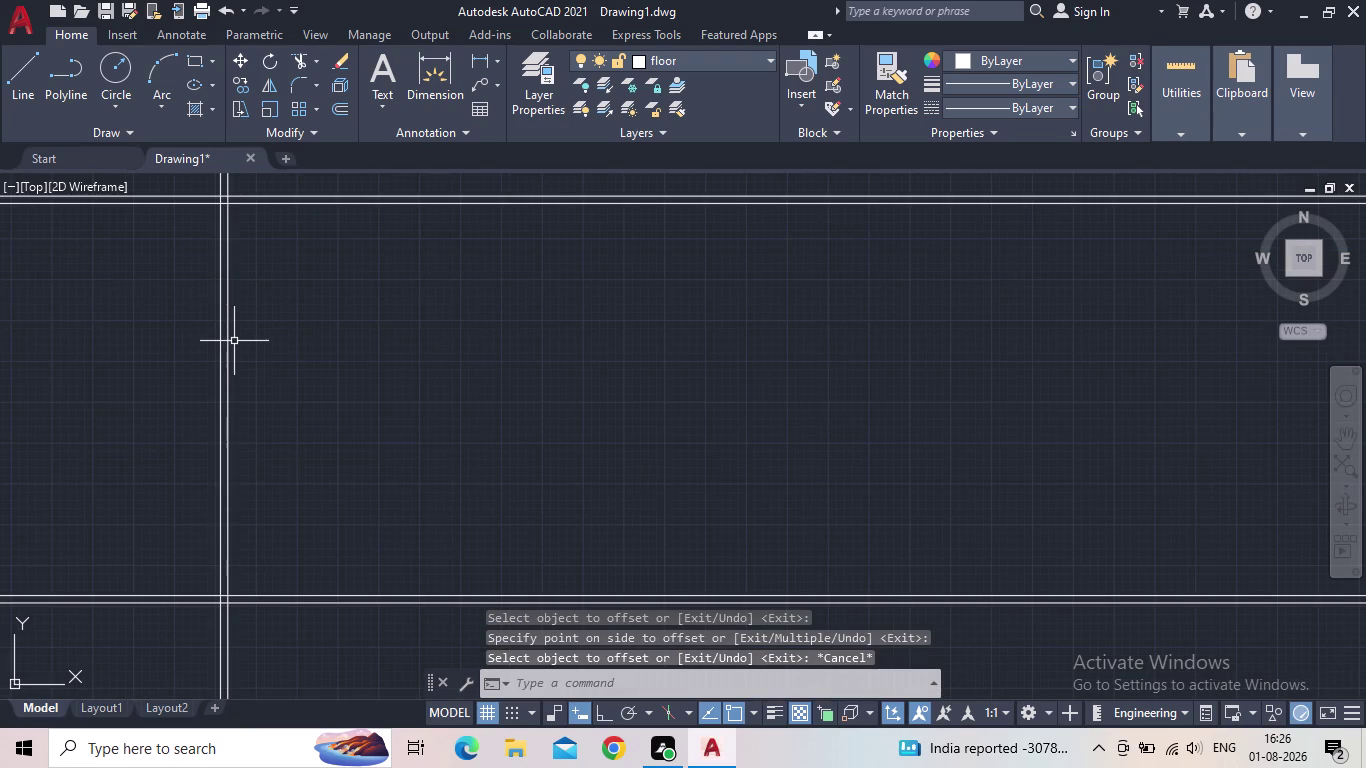
Offset the left vertical line 20' to the right.
key(o)
key(Return)
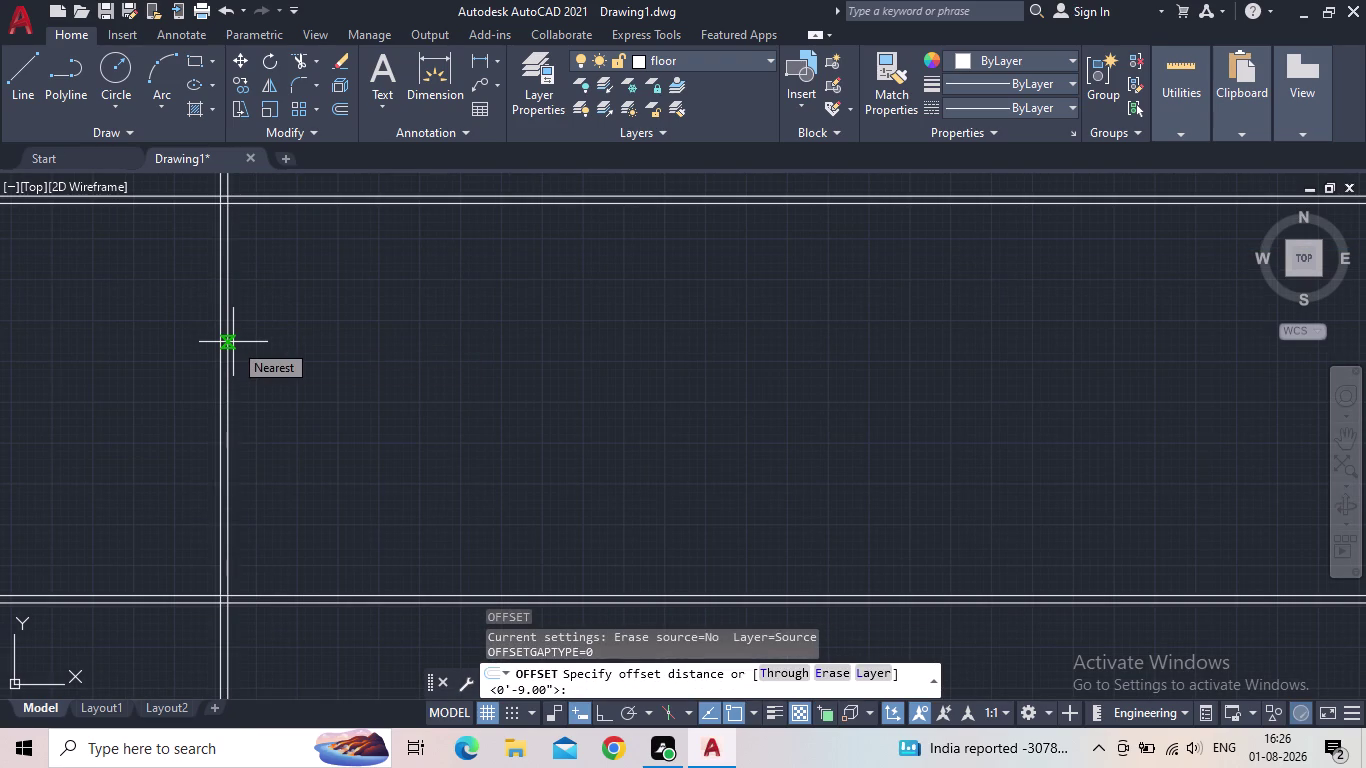
text(20')
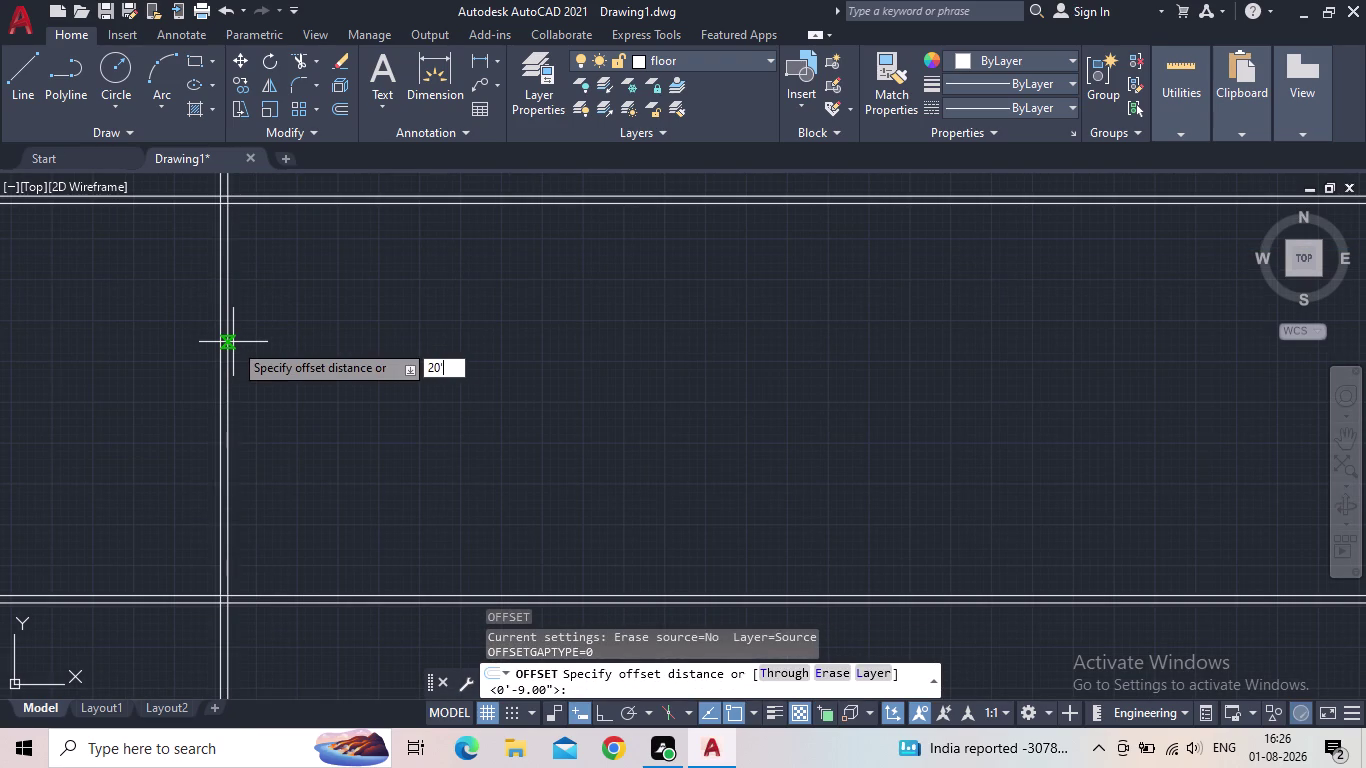
key(Return)
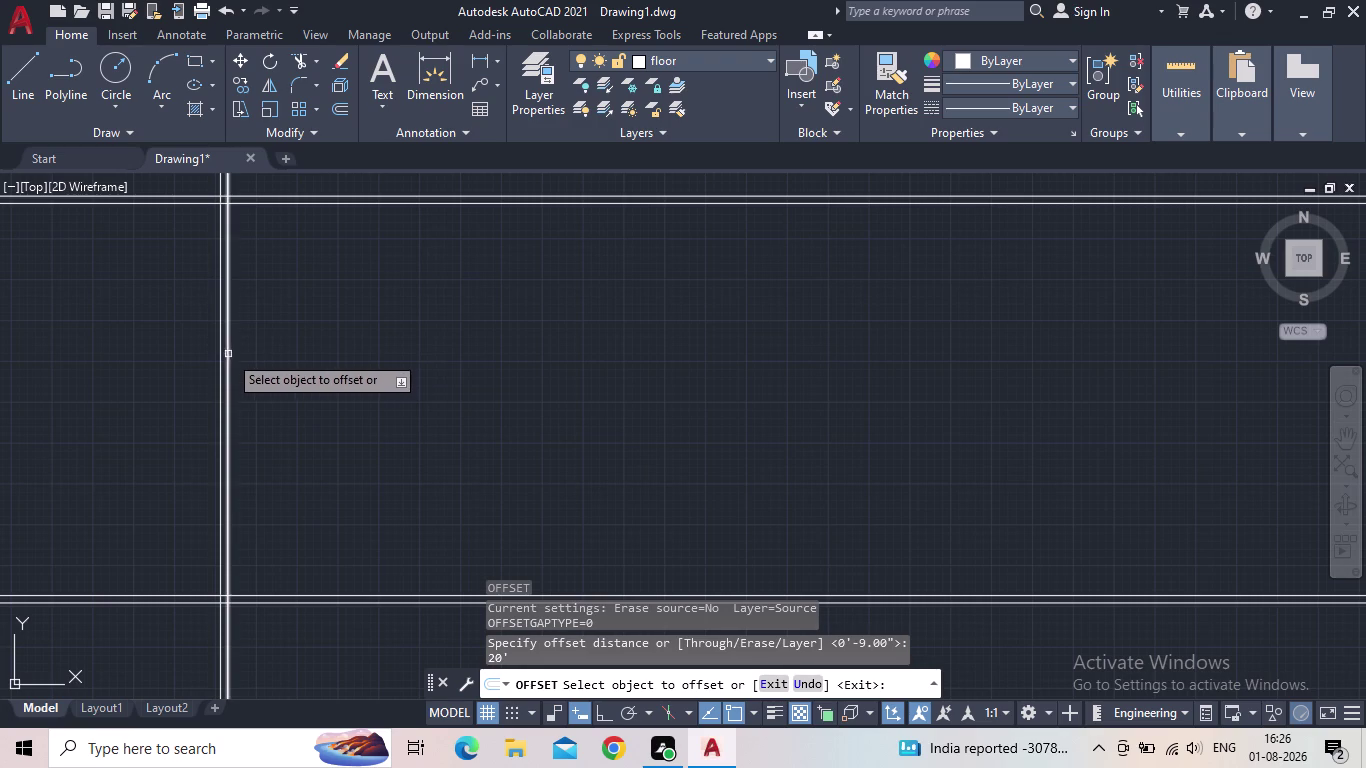
click(226, 356)
click(458, 344)
key(Escape)
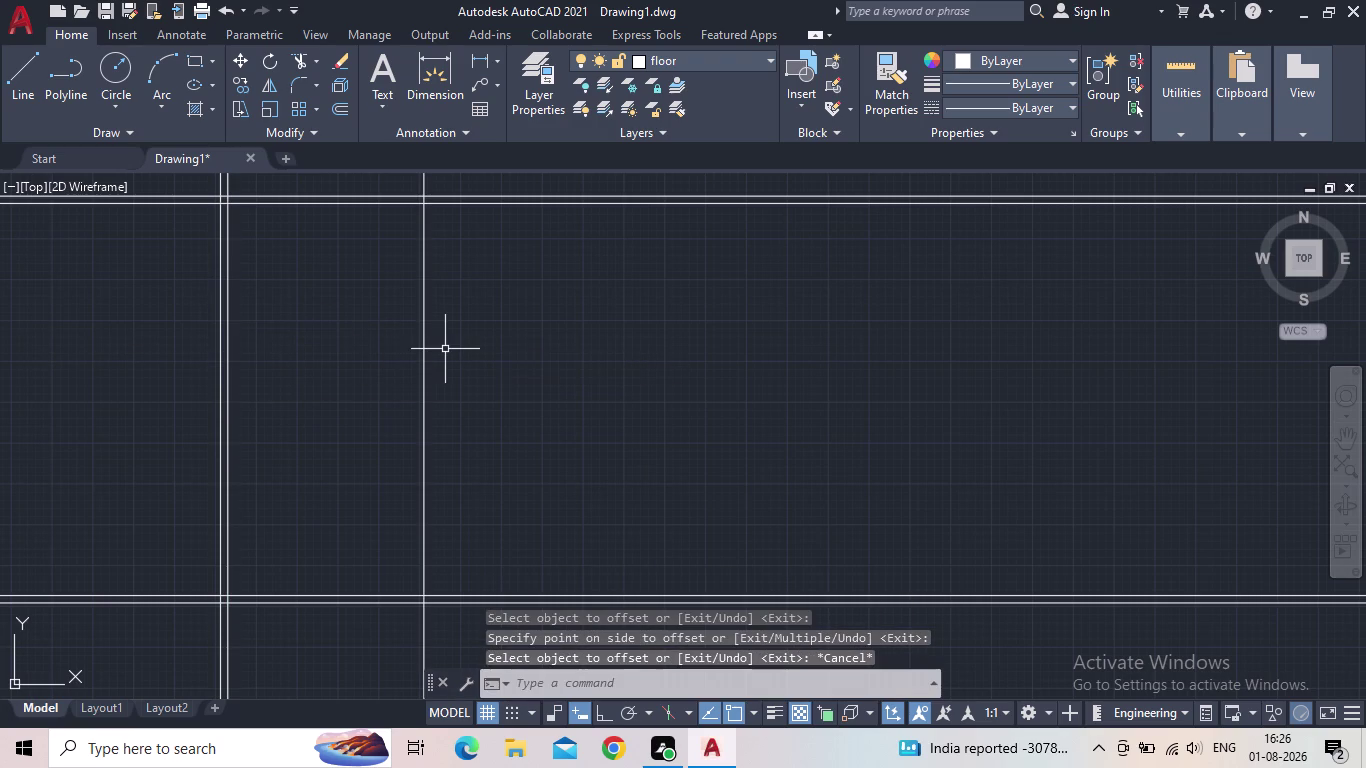
Offset the new vertical line 9" to form the double right wall.
key(o)
key(Return)
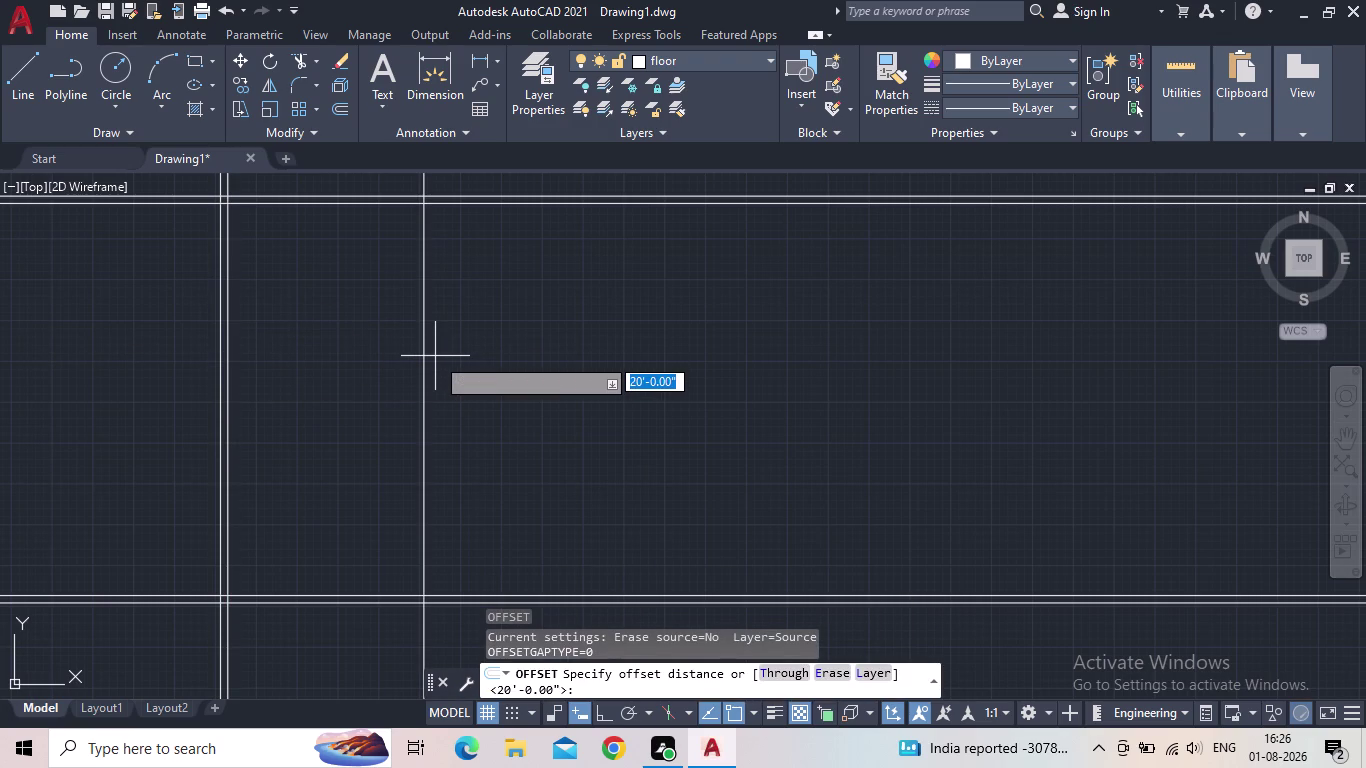
text(9")
key(Return)
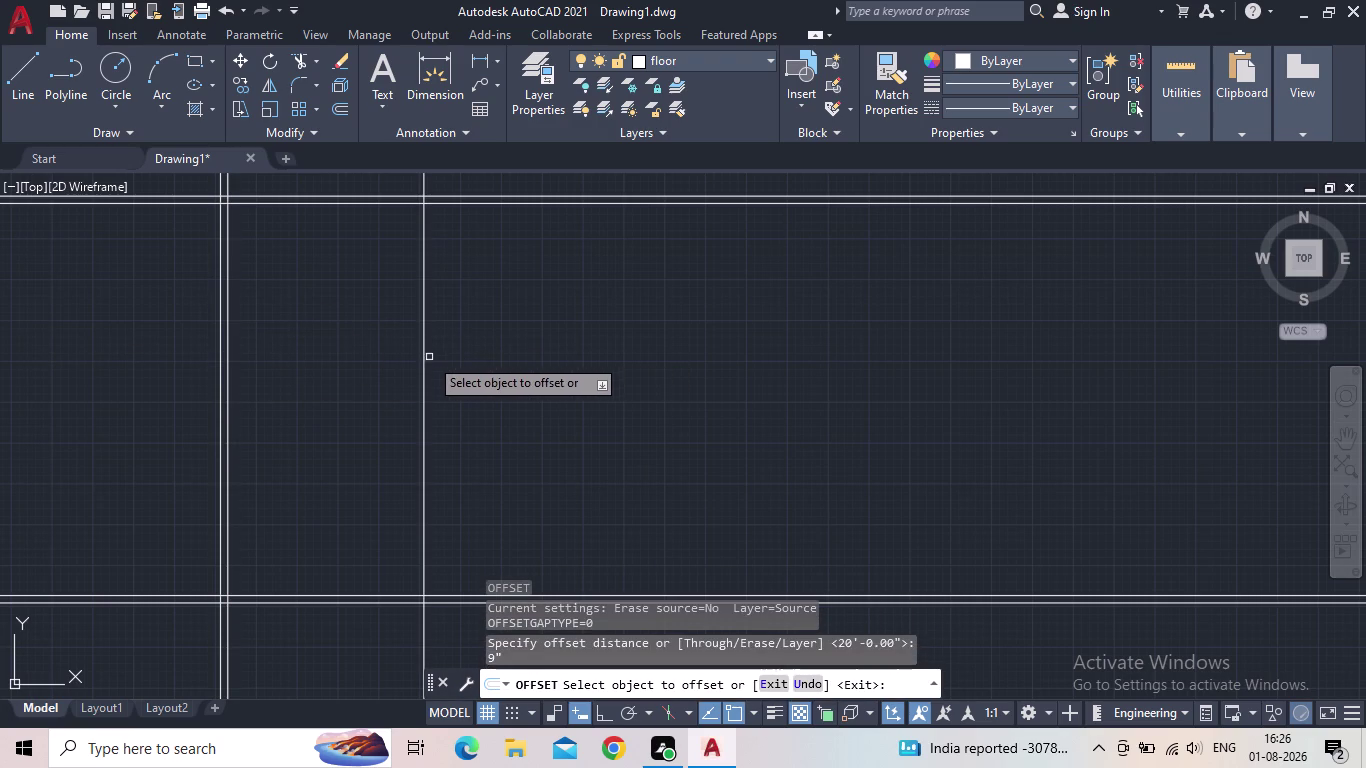
drag(424, 359, 442, 358)
click(508, 346)
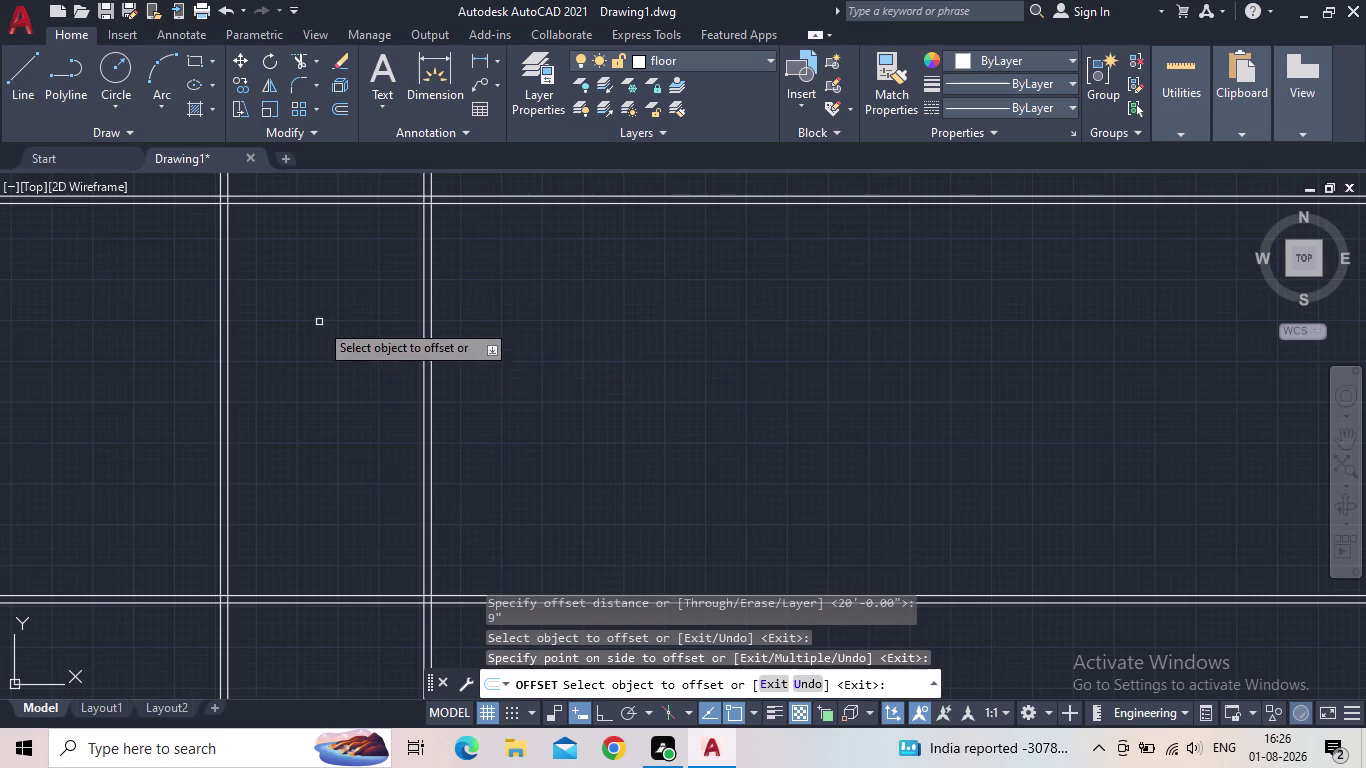
key(Escape)
scroll(down, 3)
middle_drag(361, 359, 459, 339)
Trim the overhanging line ends near the left corners with TR fence cuts.
key(t)
key(r)
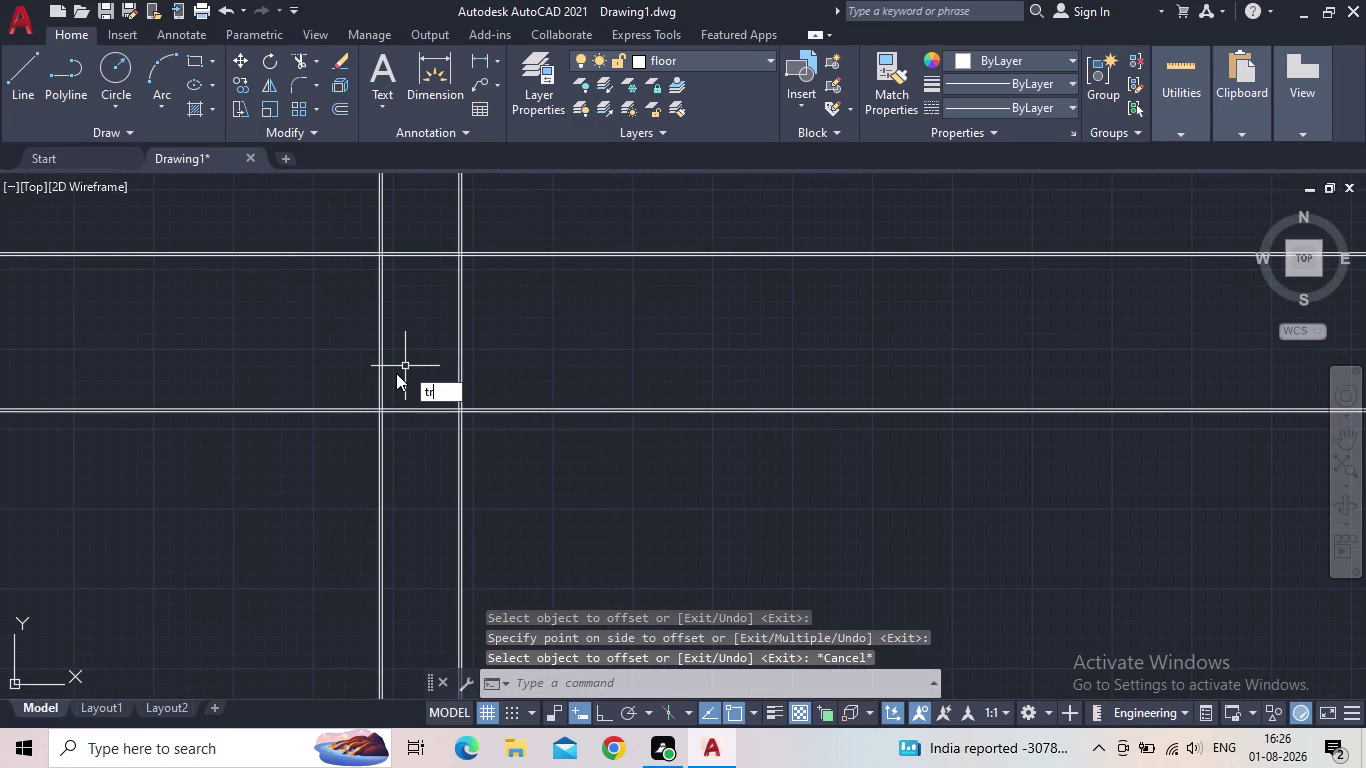
key(space)
scroll(up, 3)
drag(575, 529, 562, 521)
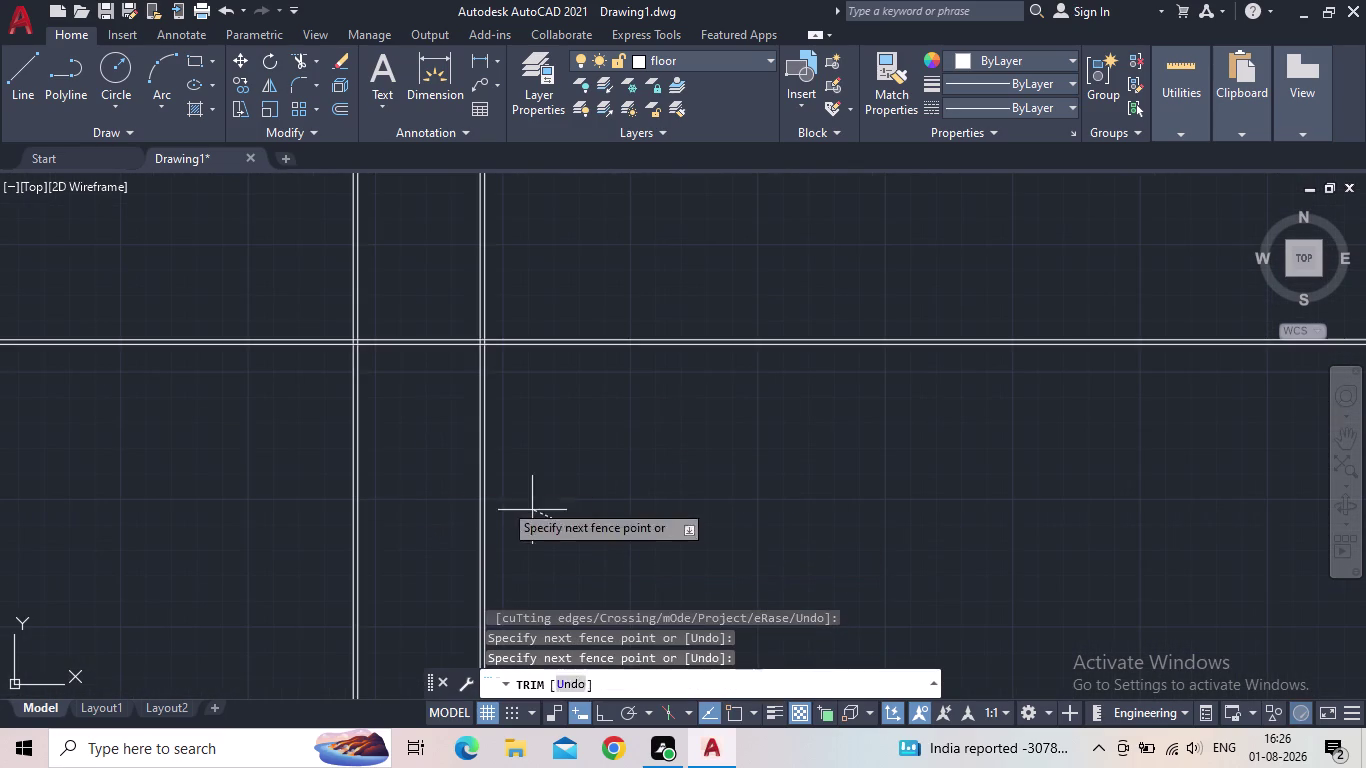
click(252, 453)
drag(233, 412, 227, 381)
drag(222, 275, 255, 450)
Trim the remaining excess ends along the left and bottom walls.
scroll(down, 3)
middle_drag(256, 443, 261, 543)
scroll(up, 3)
drag(245, 465, 231, 391)
click(218, 328)
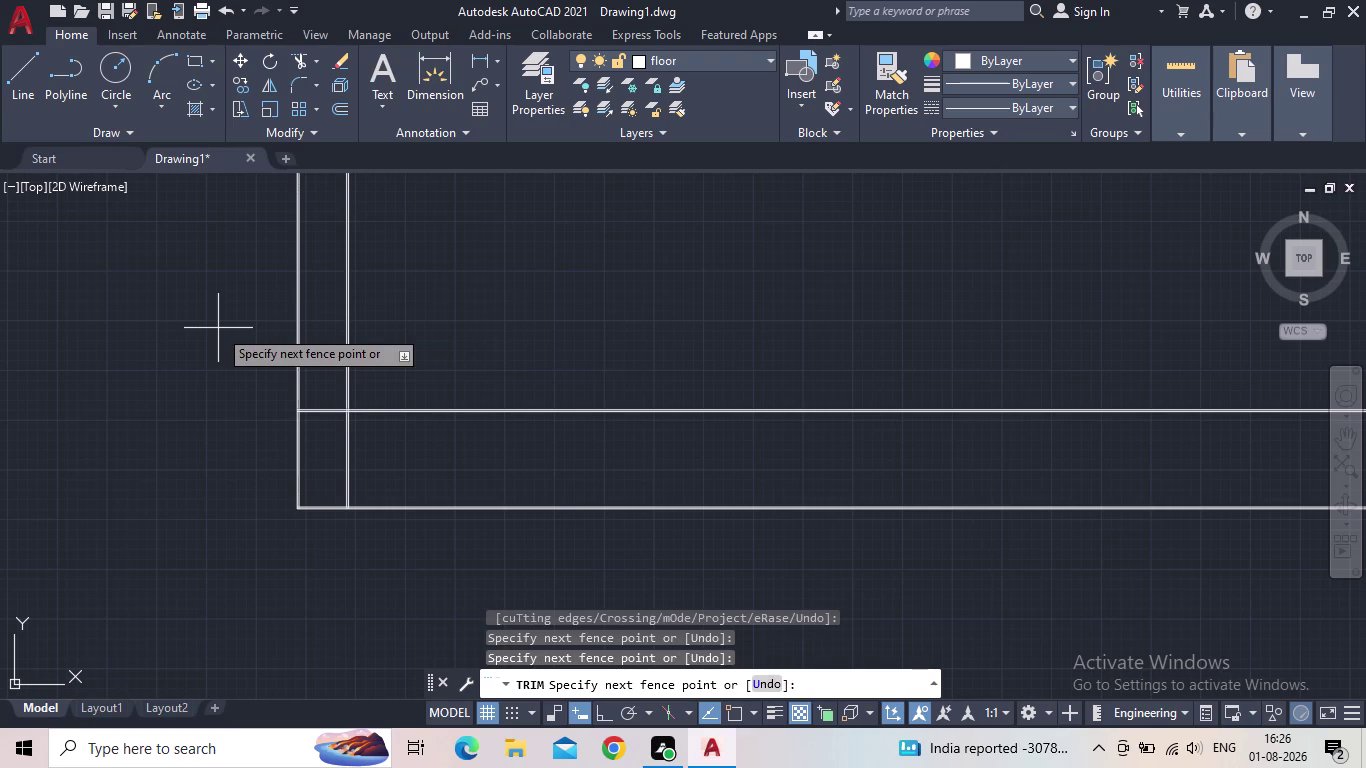
drag(218, 328, 273, 332)
click(400, 329)
drag(416, 368, 426, 387)
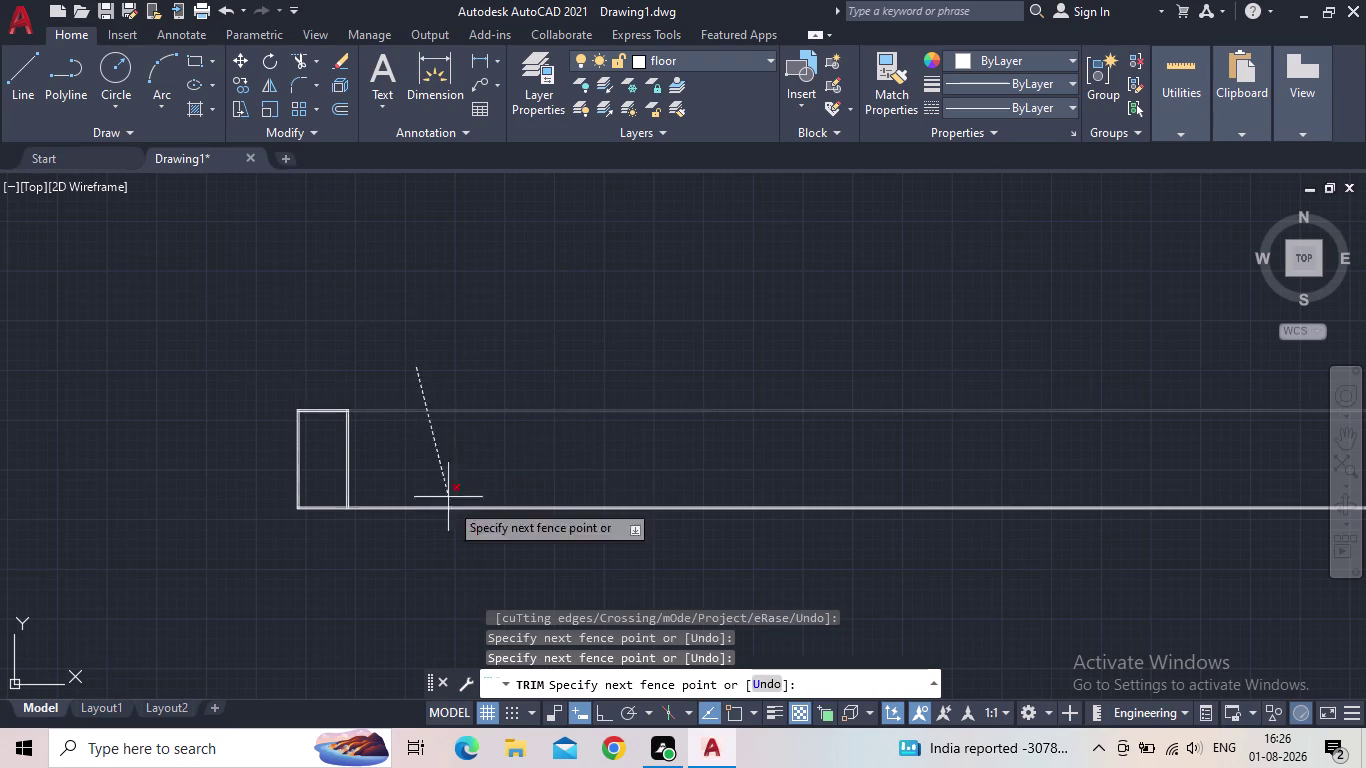
click(453, 565)
key(Escape)
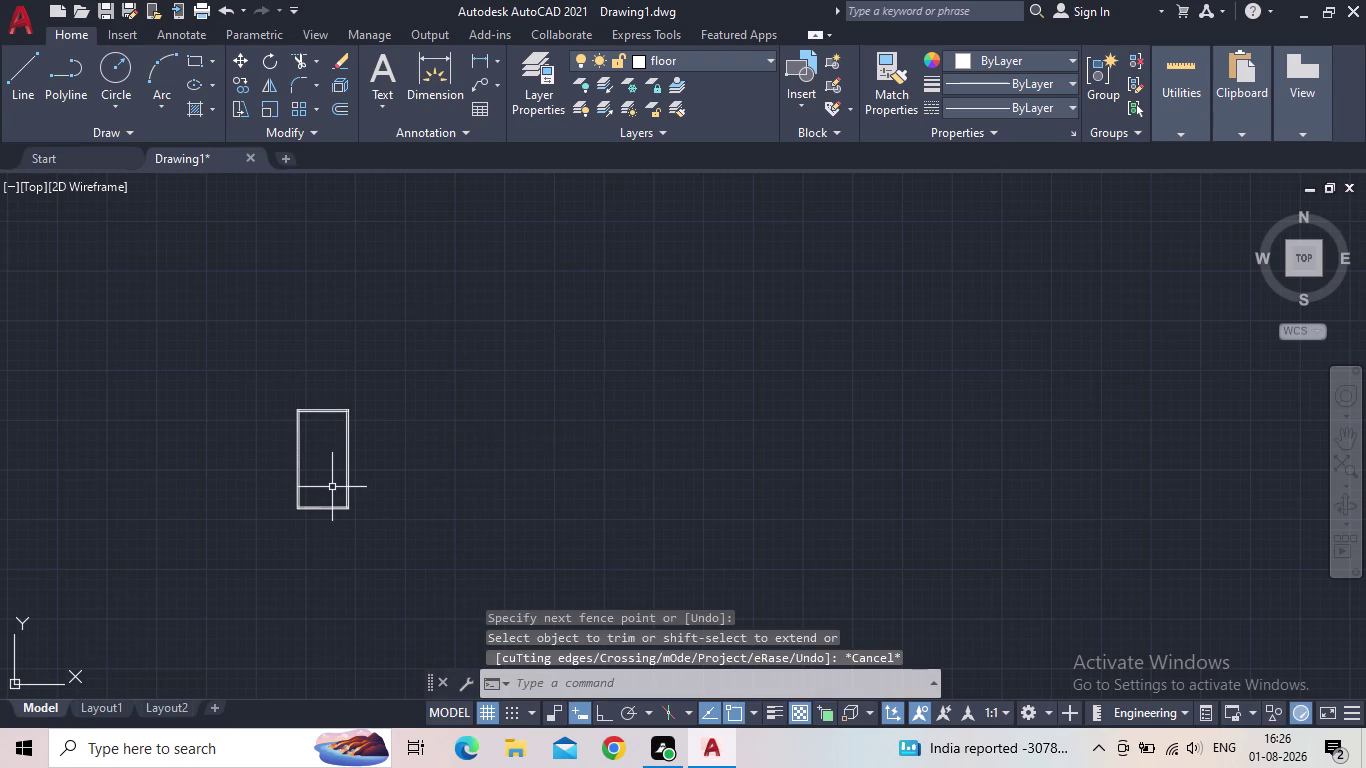
scroll(up, 3)
middle_drag(385, 432, 385, 429)
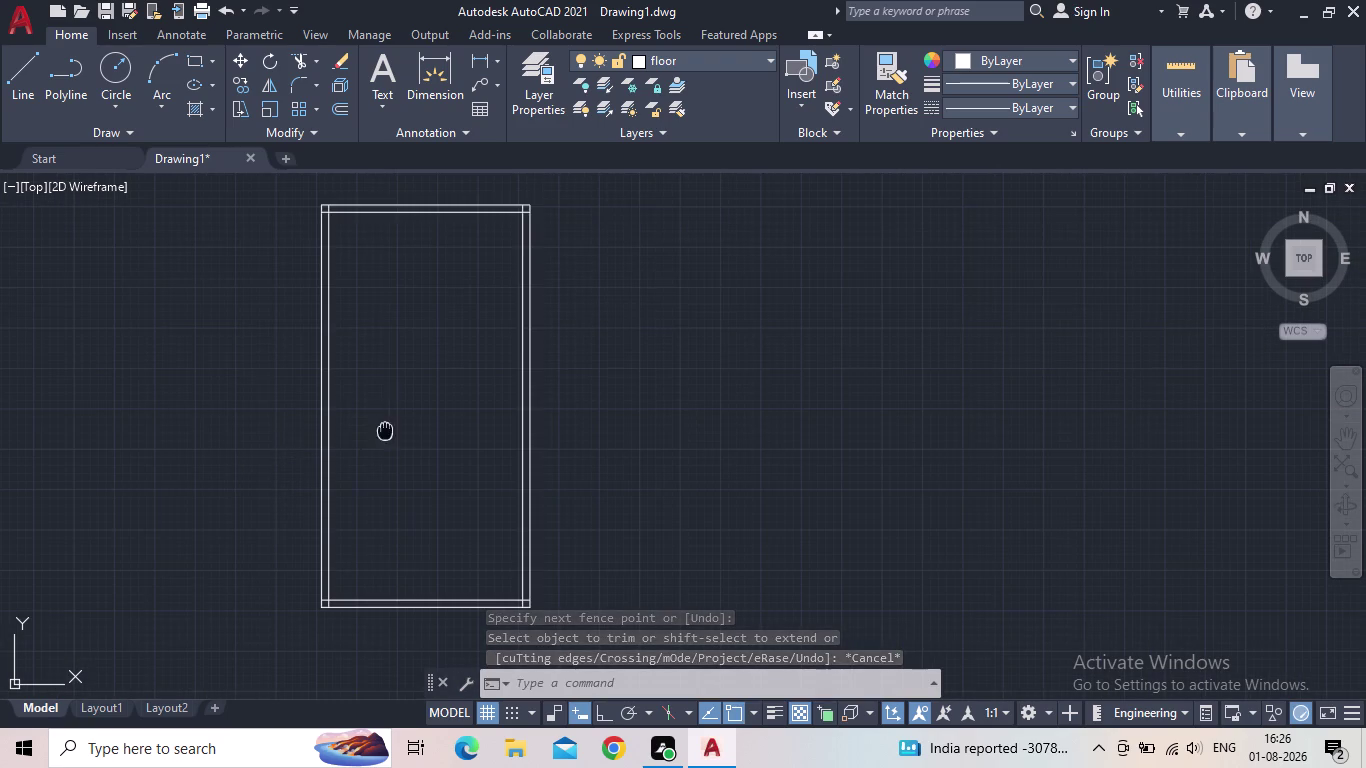
middle_drag(385, 429, 367, 375)
scroll(down, 3)
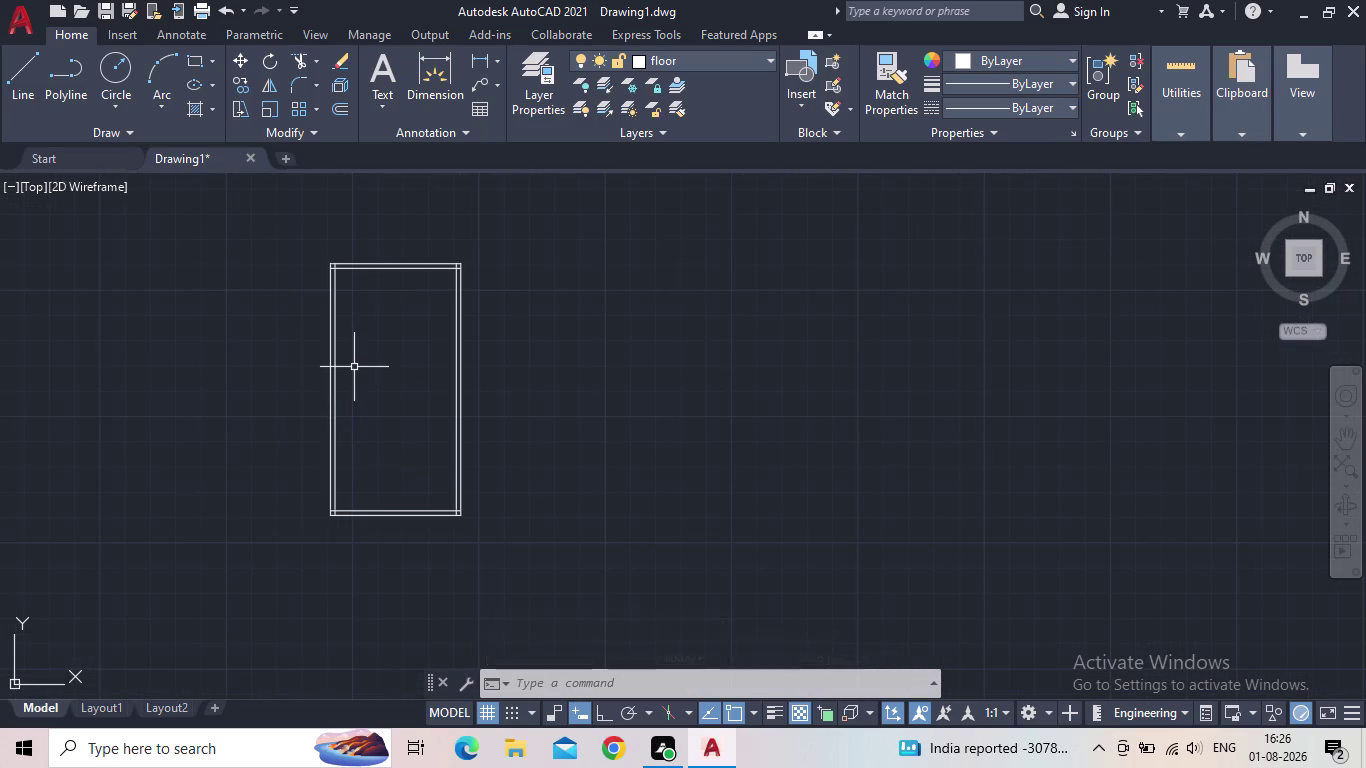
middle_drag(363, 347, 334, 291)
scroll(up, 3)
middle_drag(390, 474, 545, 455)
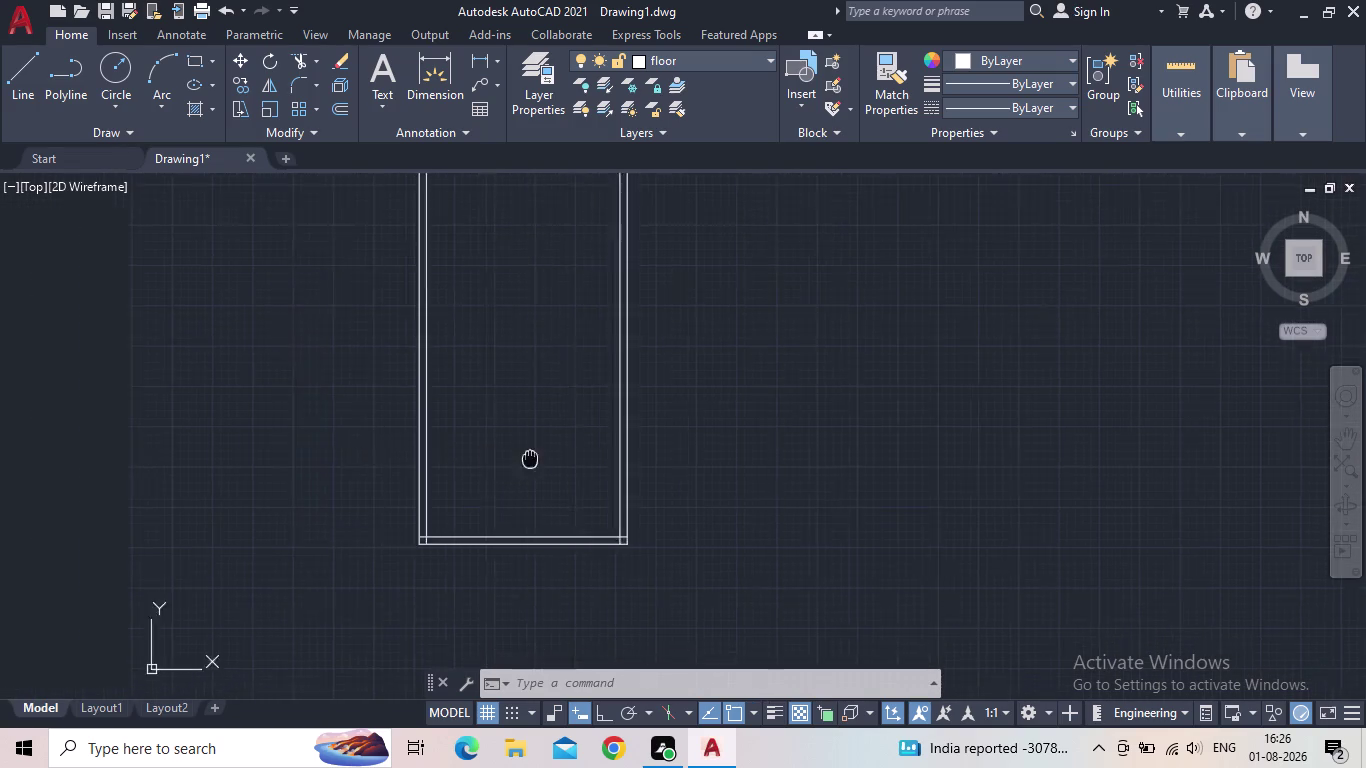
middle_drag(545, 455, 561, 446)
scroll(up, 3)
middle_drag(547, 464, 451, 460)
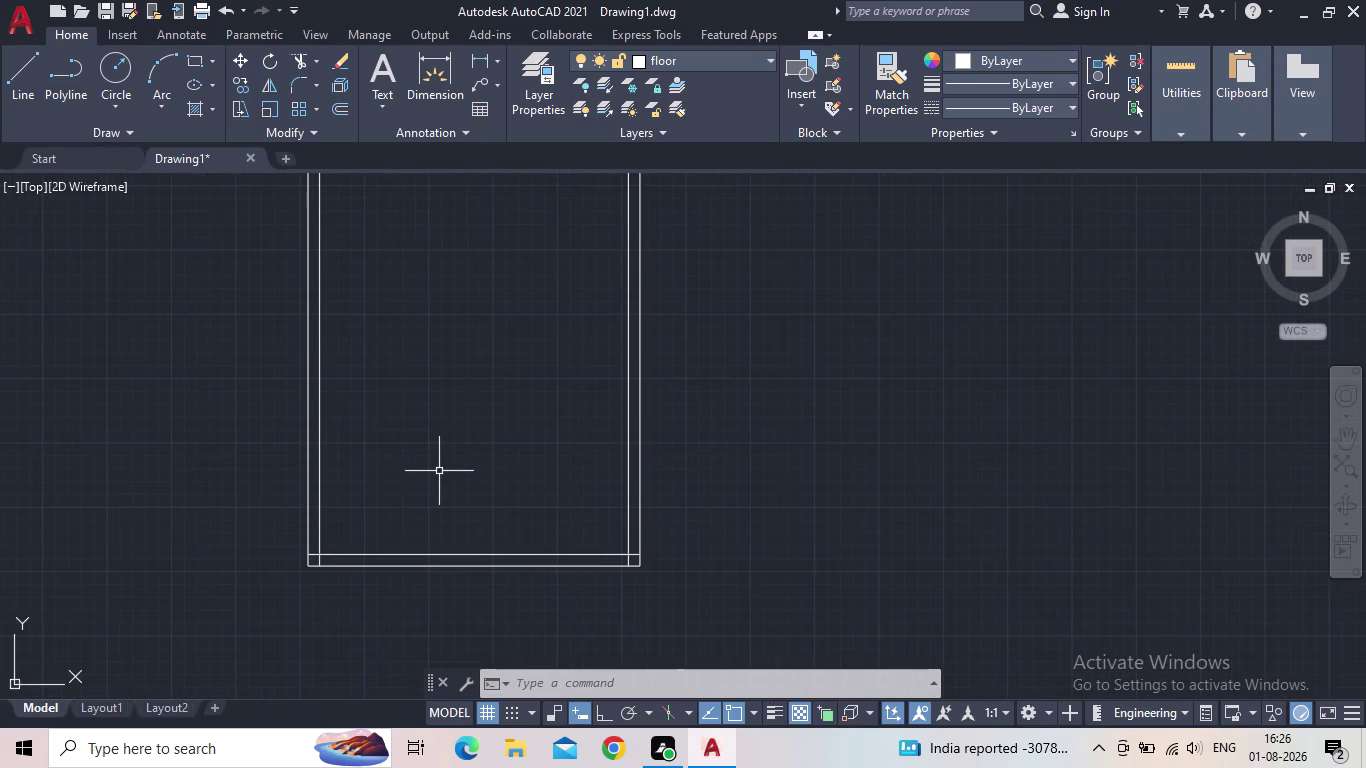